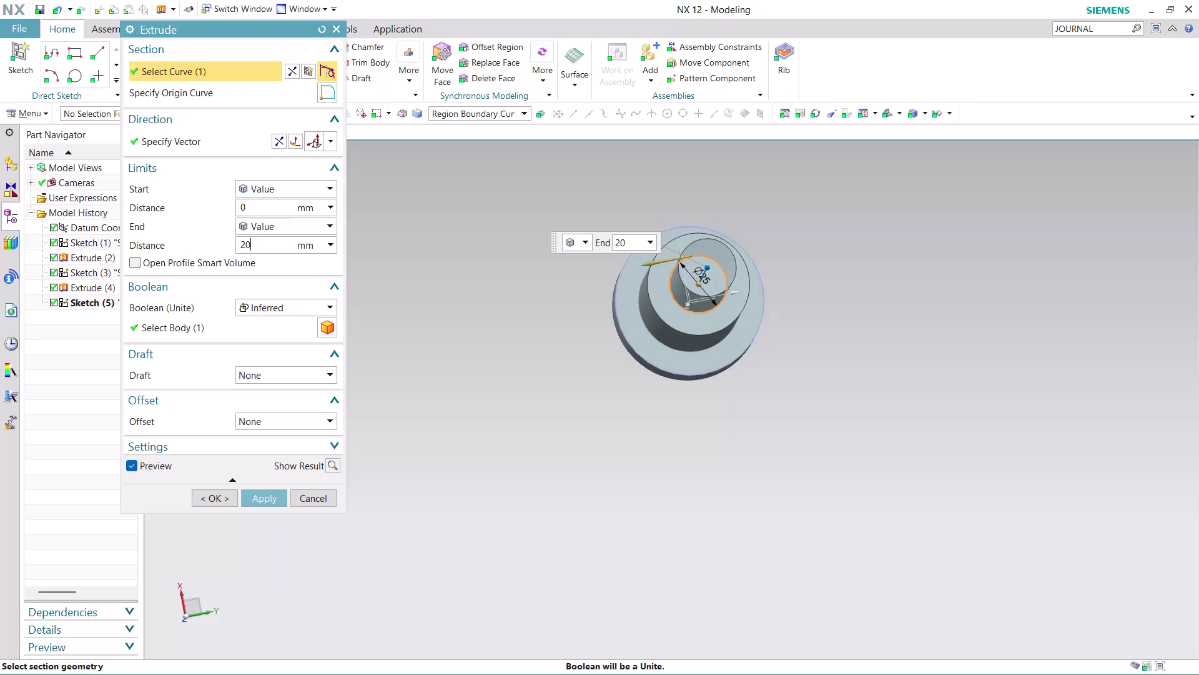
Accept the 20 mm end distance and create the extruded boss on the shaft.
click(273, 496)
click(312, 497)
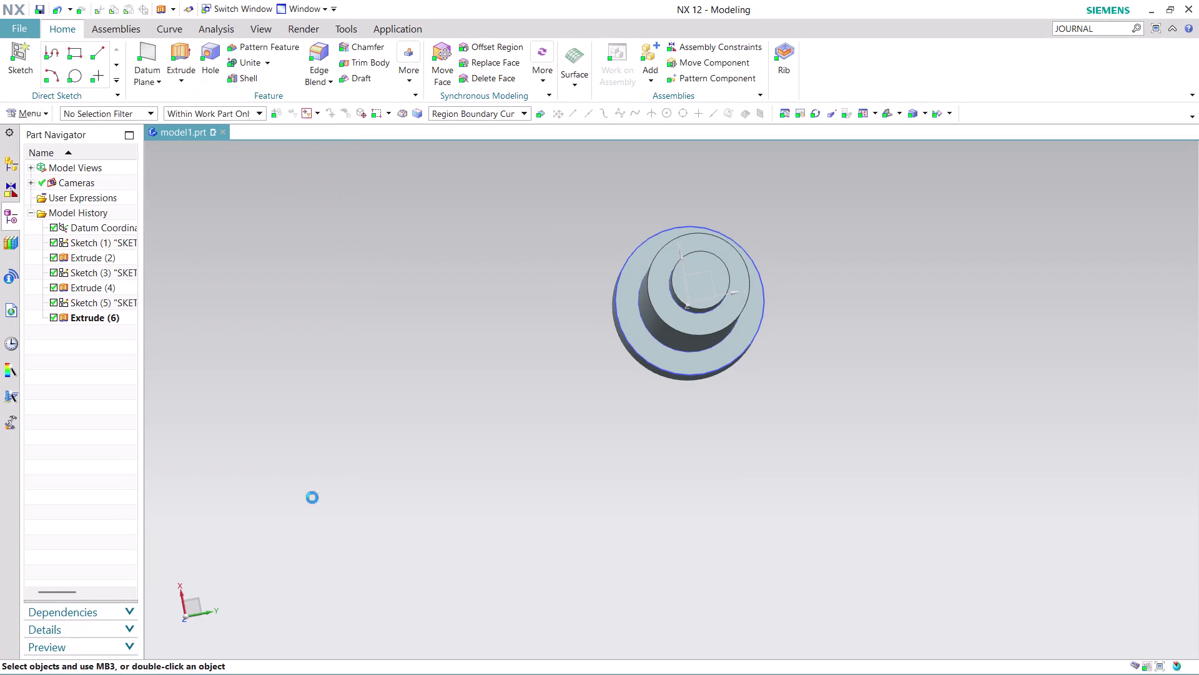
Turn the shaft's large end toward the viewer and start a sketch on that end face.
middle_drag(848, 332, 928, 368)
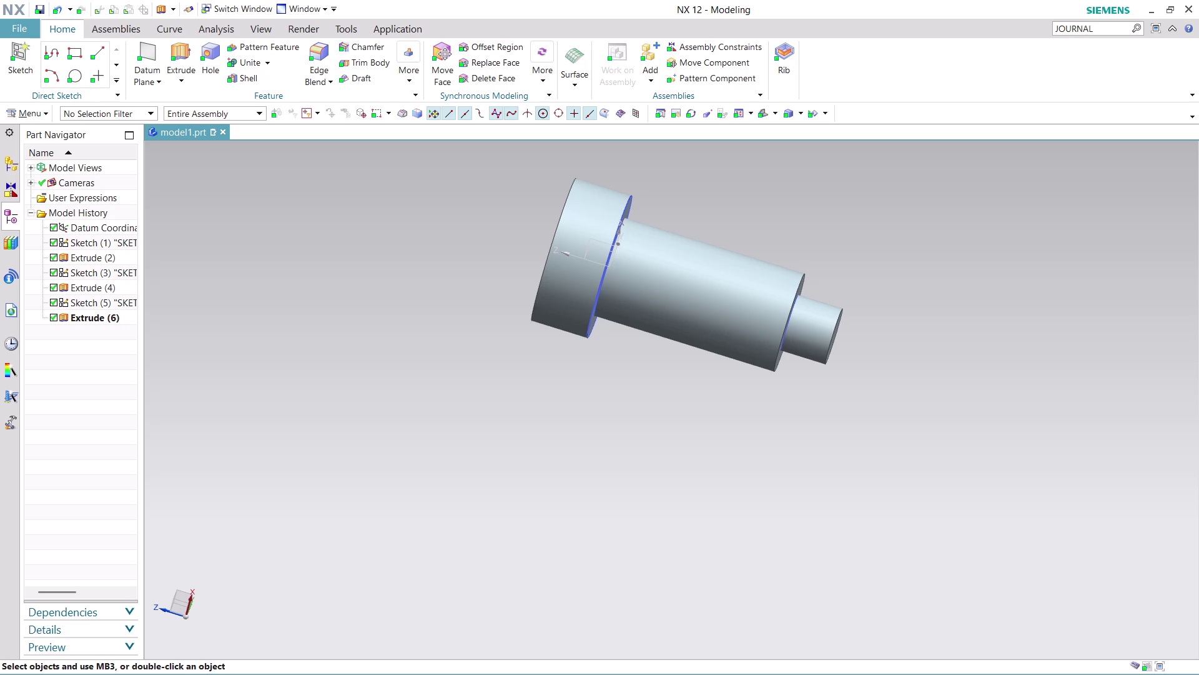
scroll(up, 3)
scroll(down, 3)
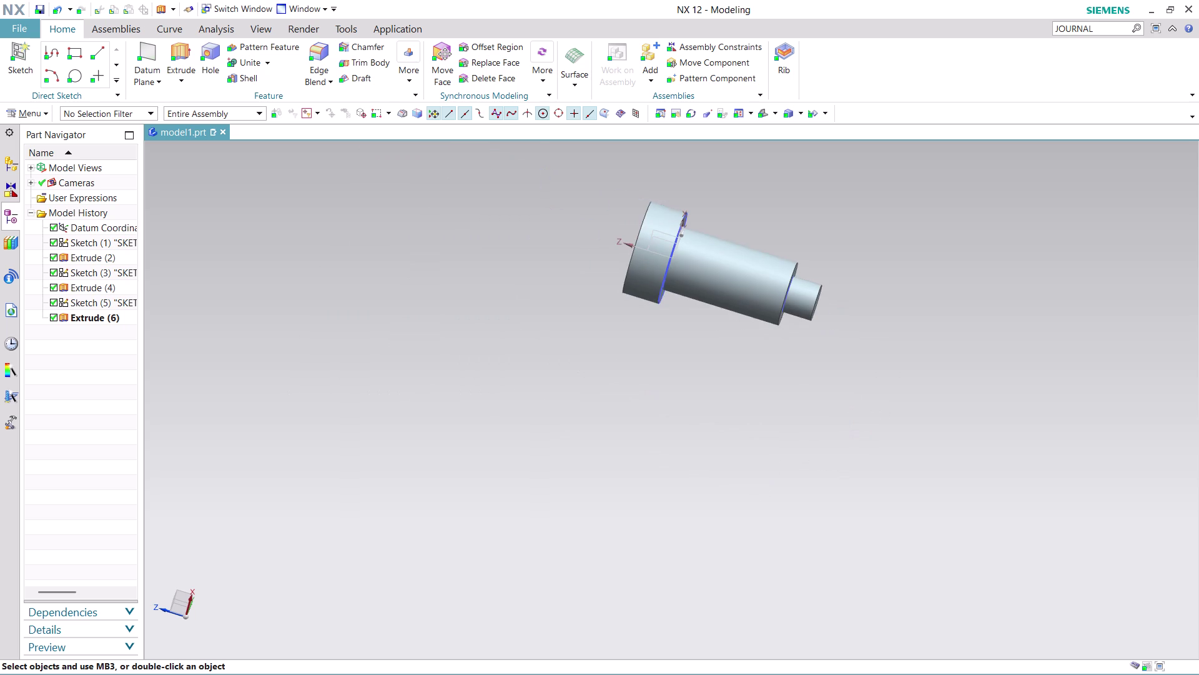
middle_drag(856, 244, 850, 385)
middle_drag(839, 455, 891, 487)
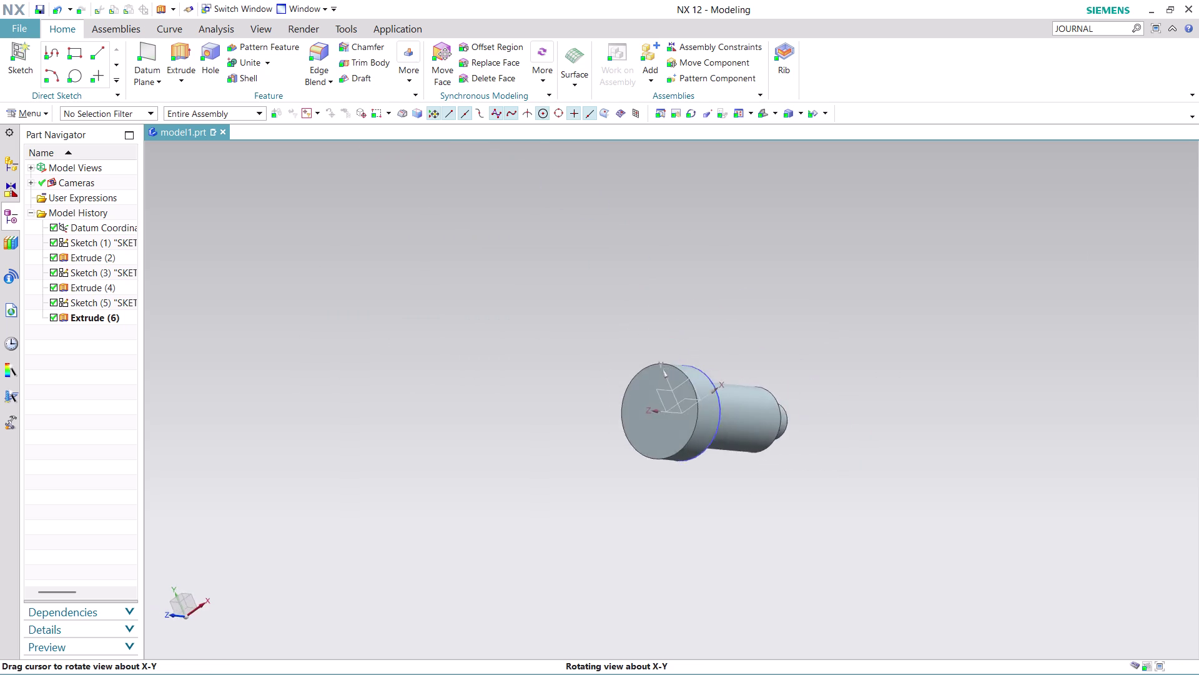
middle_drag(892, 487, 907, 498)
click(40, 110)
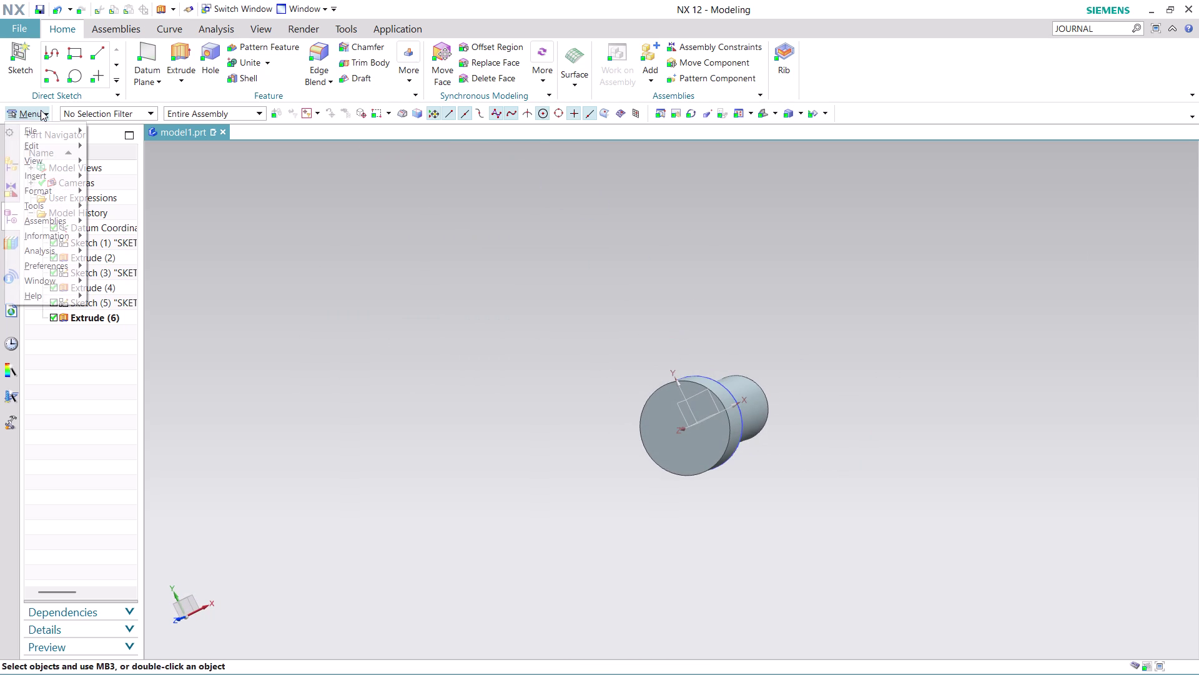
click(163, 195)
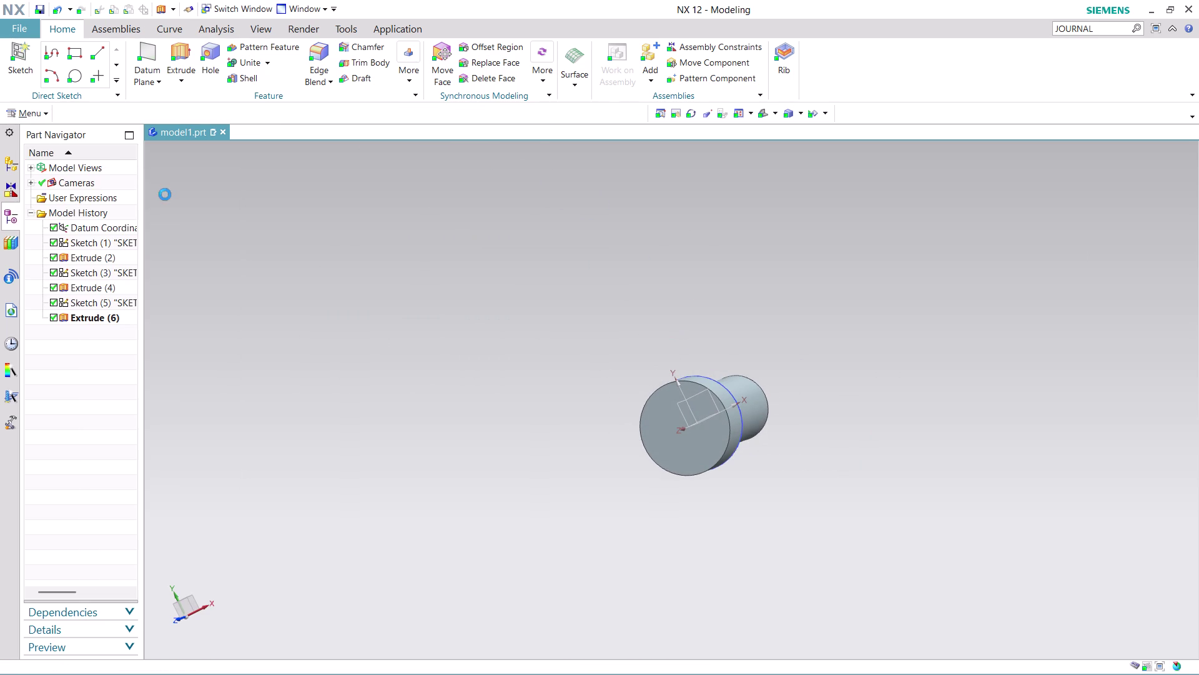
click(703, 431)
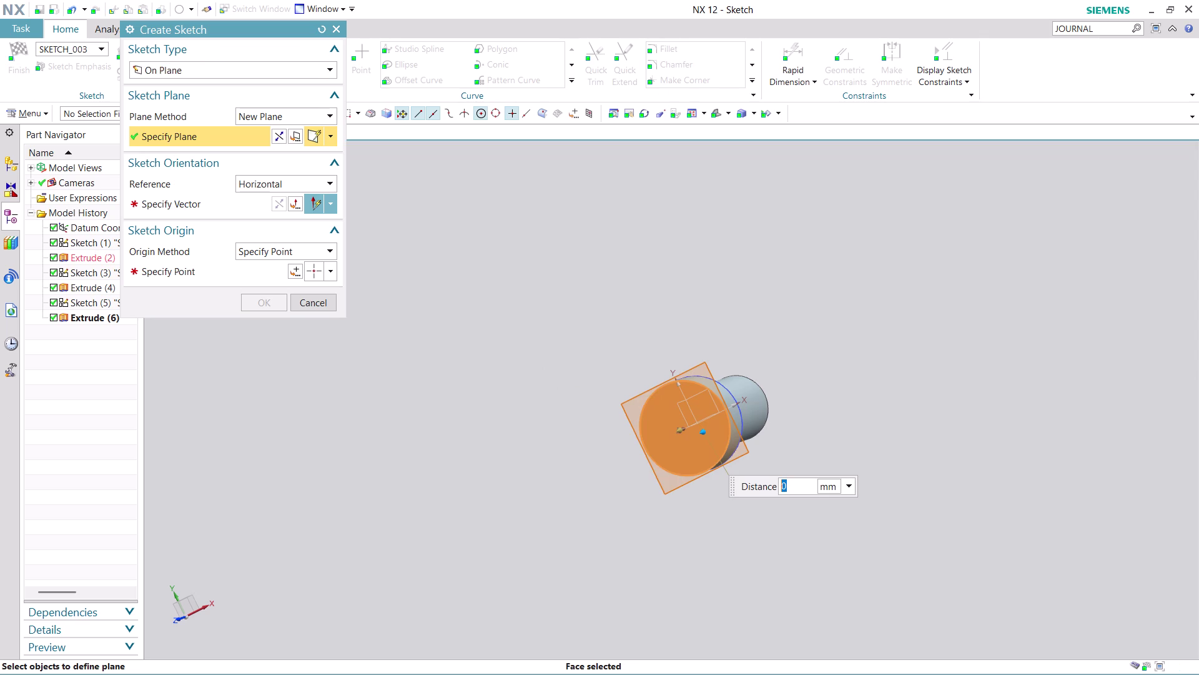
Confirm the end-face plane, set the horizontal reference and face-centre origin, and create the sketch.
click(235, 205)
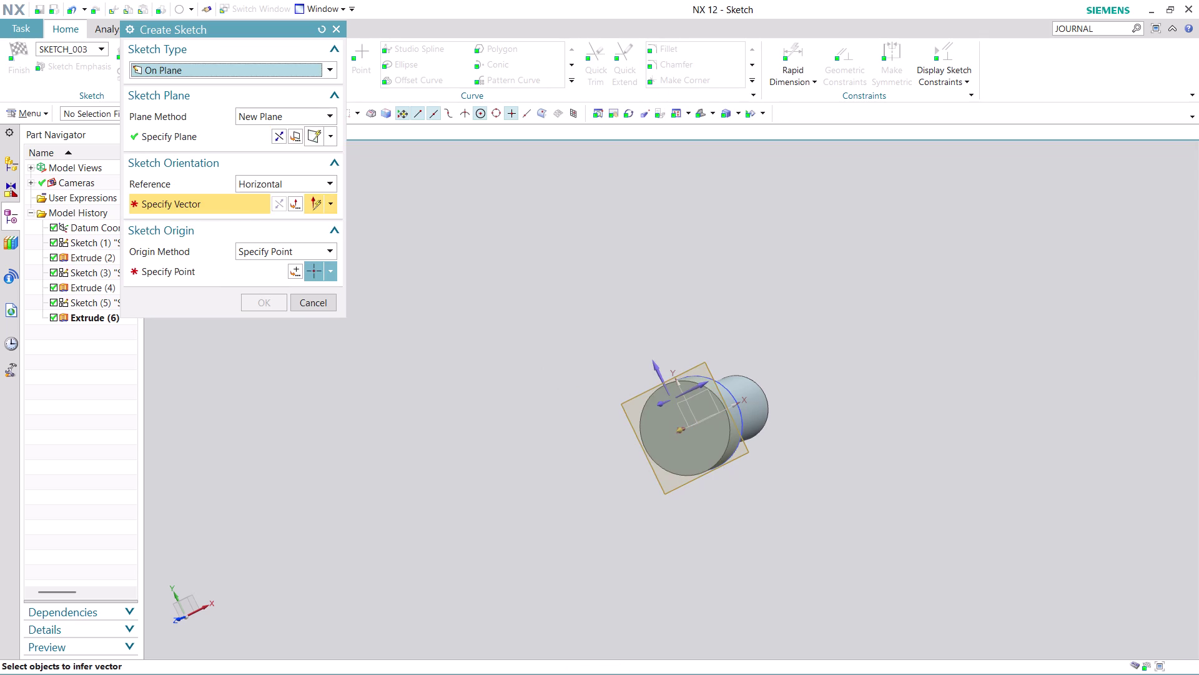
click(701, 384)
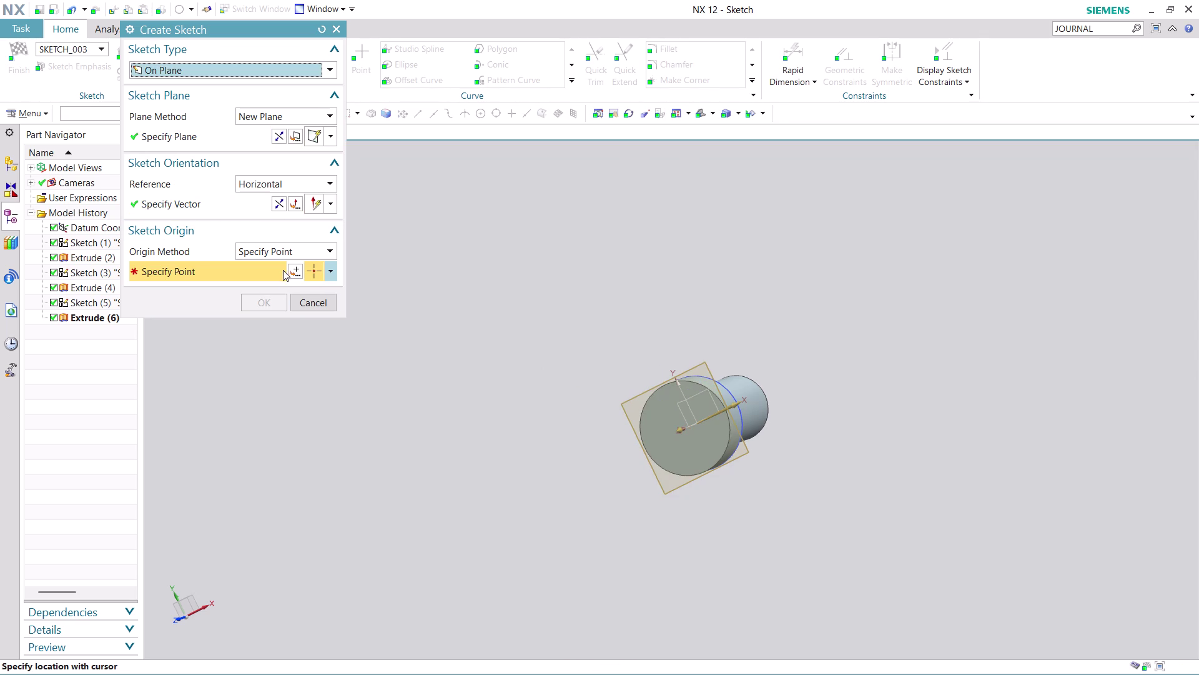
click(295, 267)
click(274, 289)
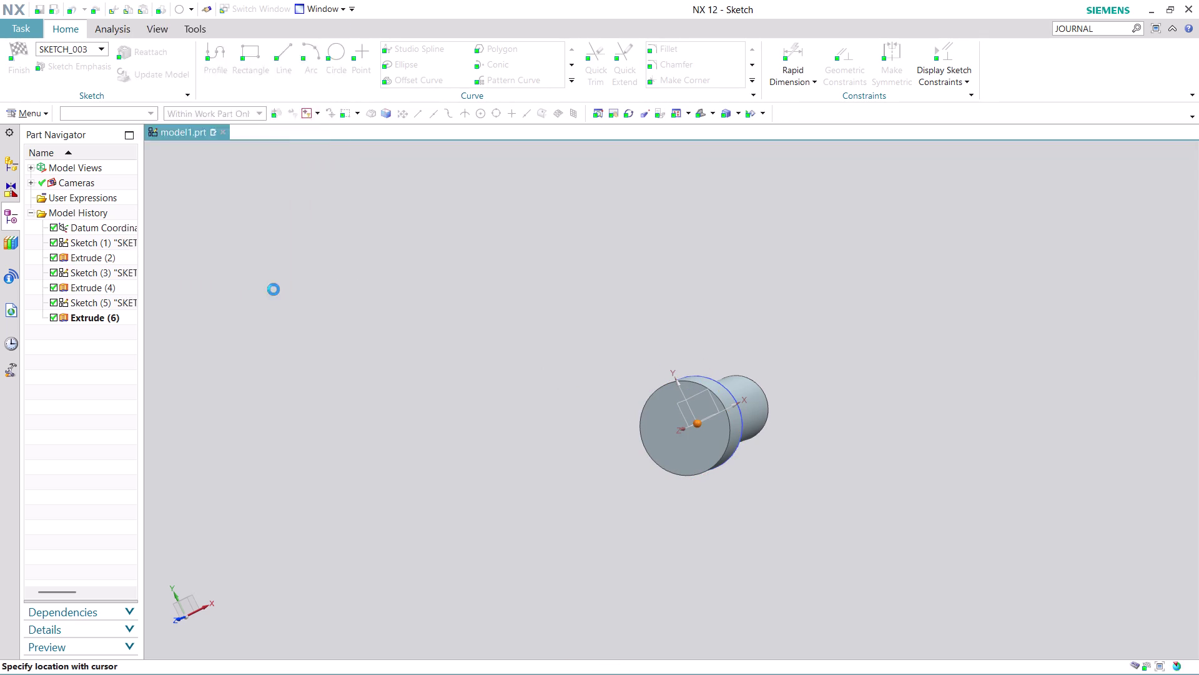
click(260, 299)
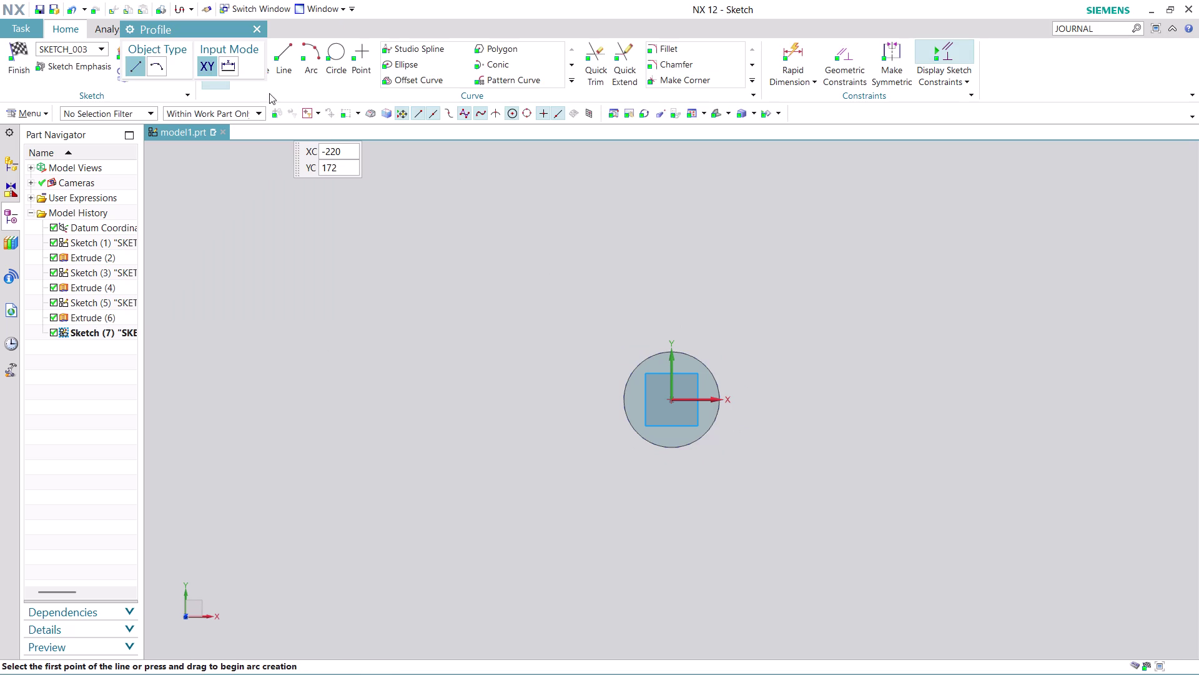
Draw a 32 mm diameter circle centred on the sketch origin.
click(339, 53)
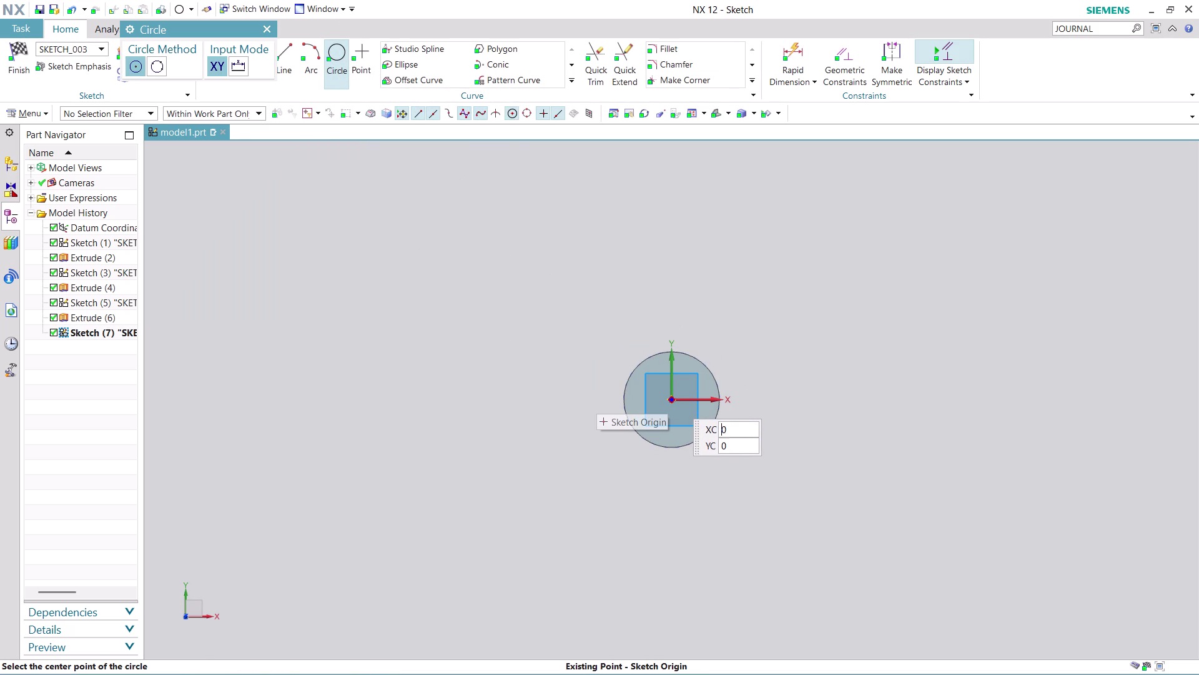
click(673, 397)
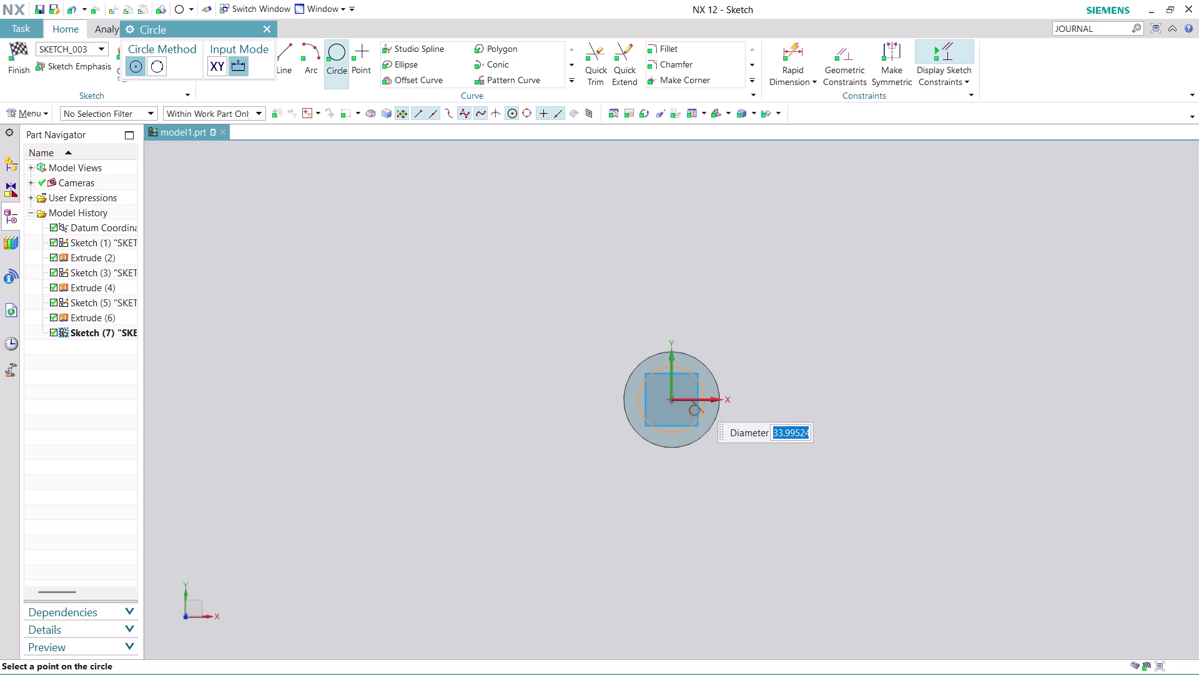
text(32)
key(Return)
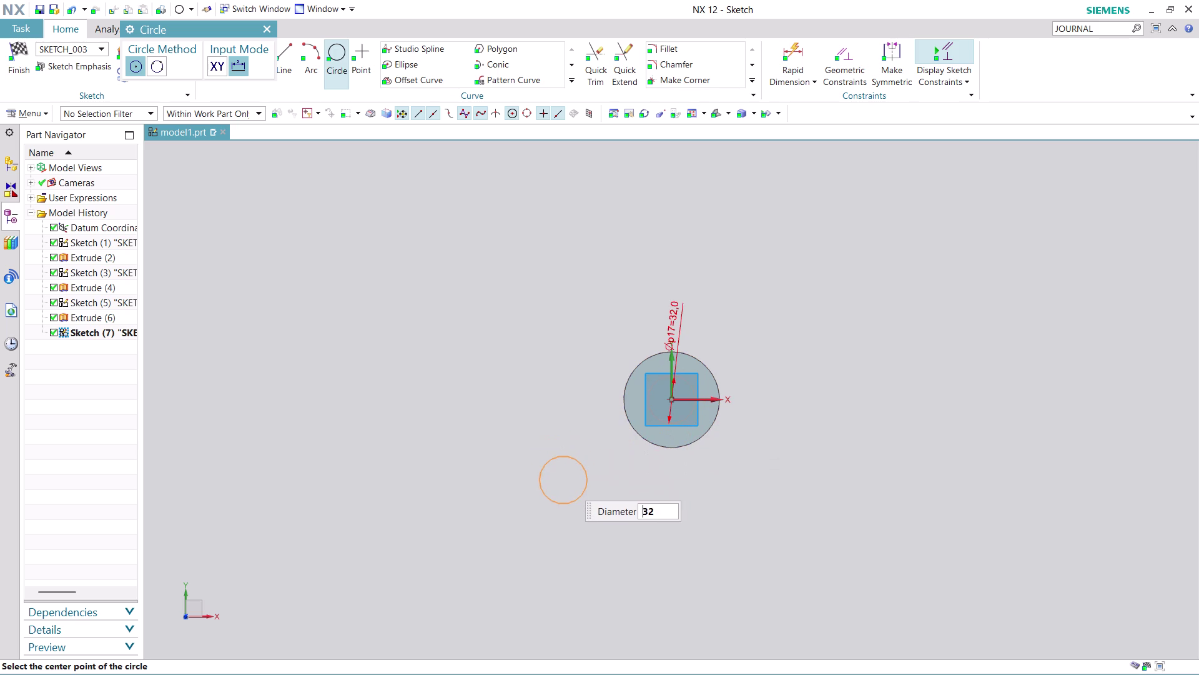
scroll(up, 3)
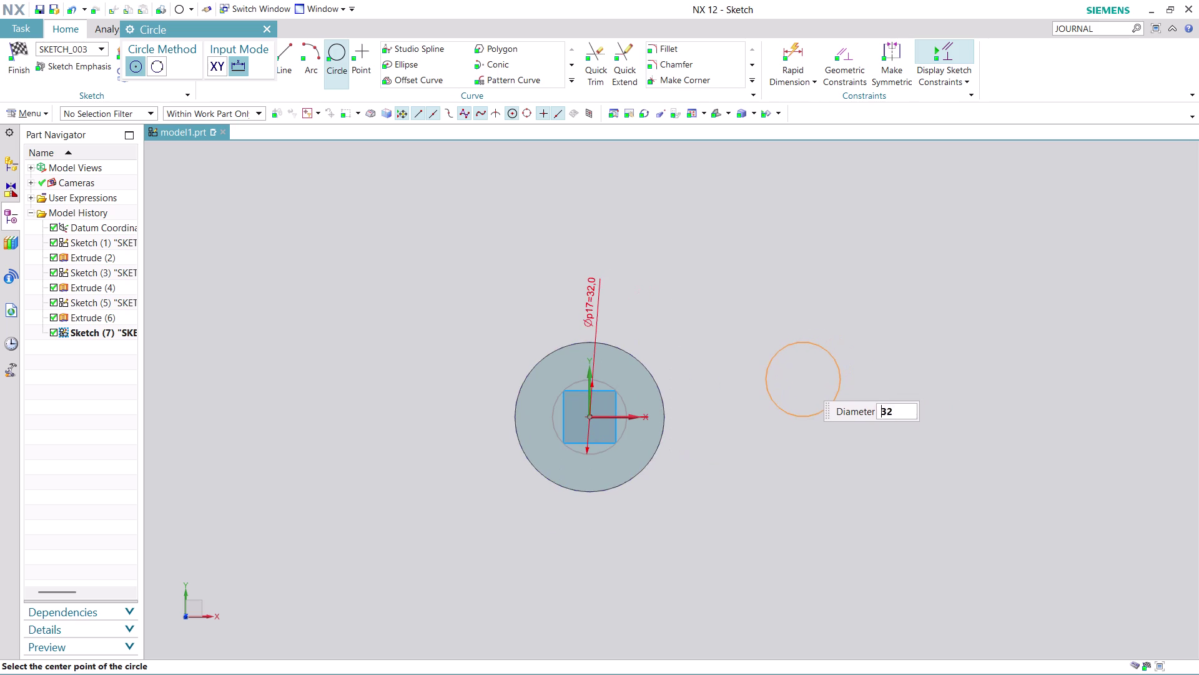
key(Escape)
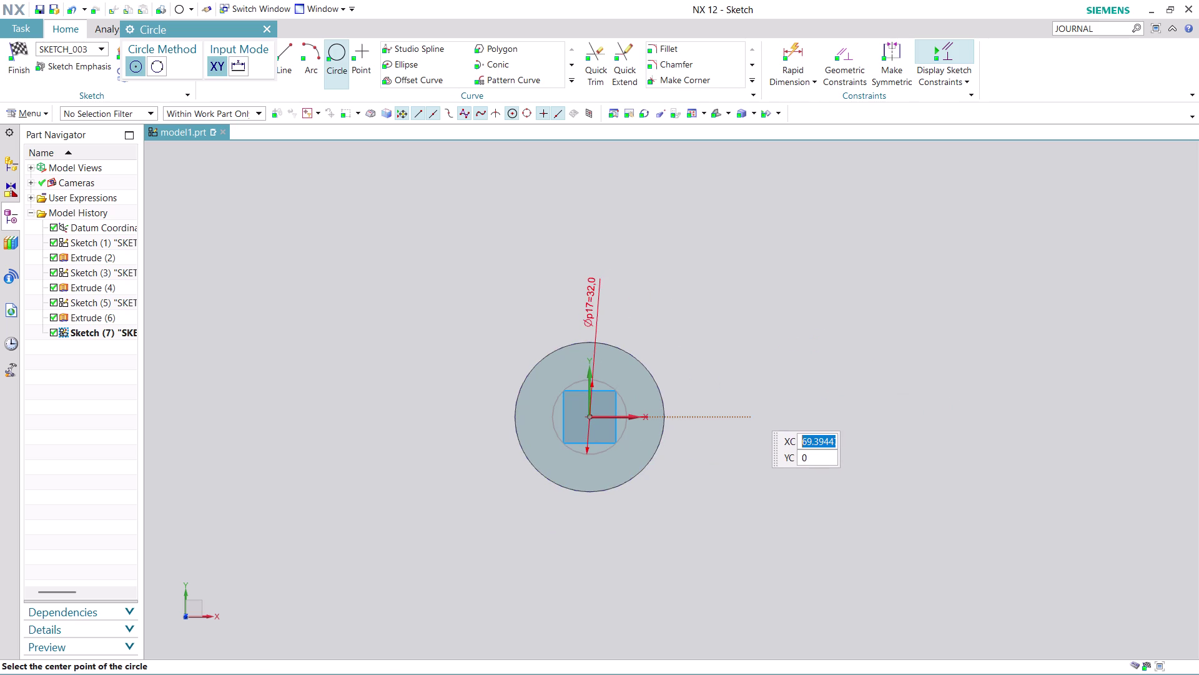
key(Escape)
Delete the circle's diameter dimension from the sketch.
middle_drag(755, 381, 783, 354)
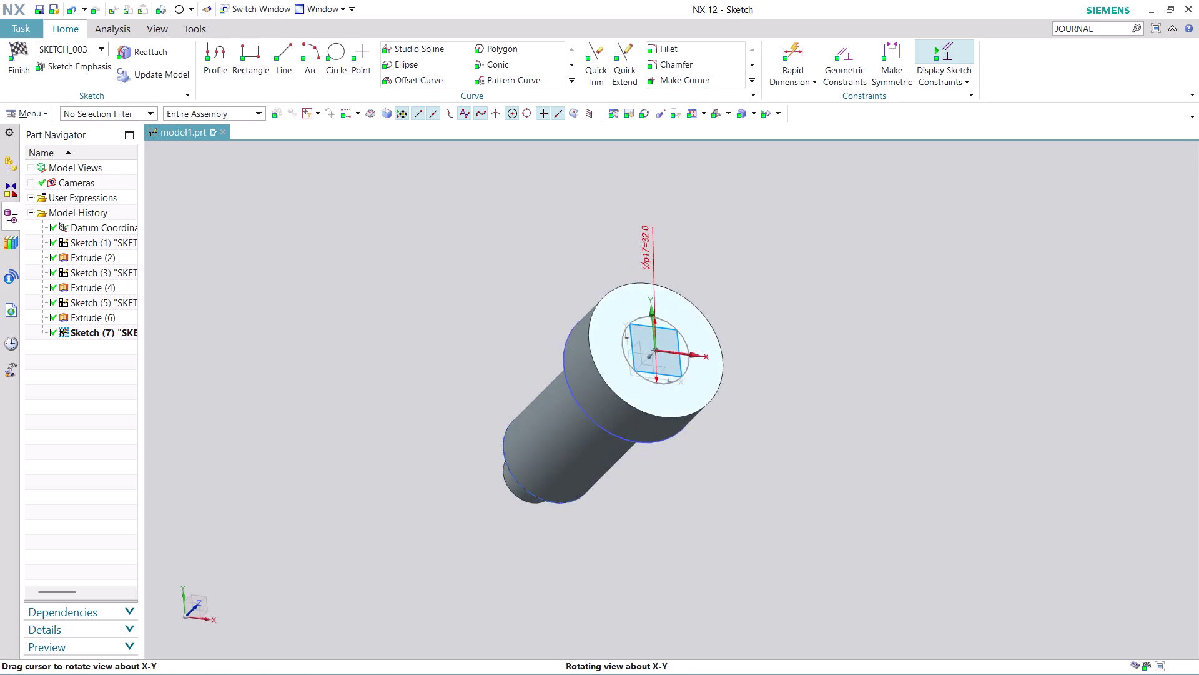
middle_drag(783, 354, 807, 313)
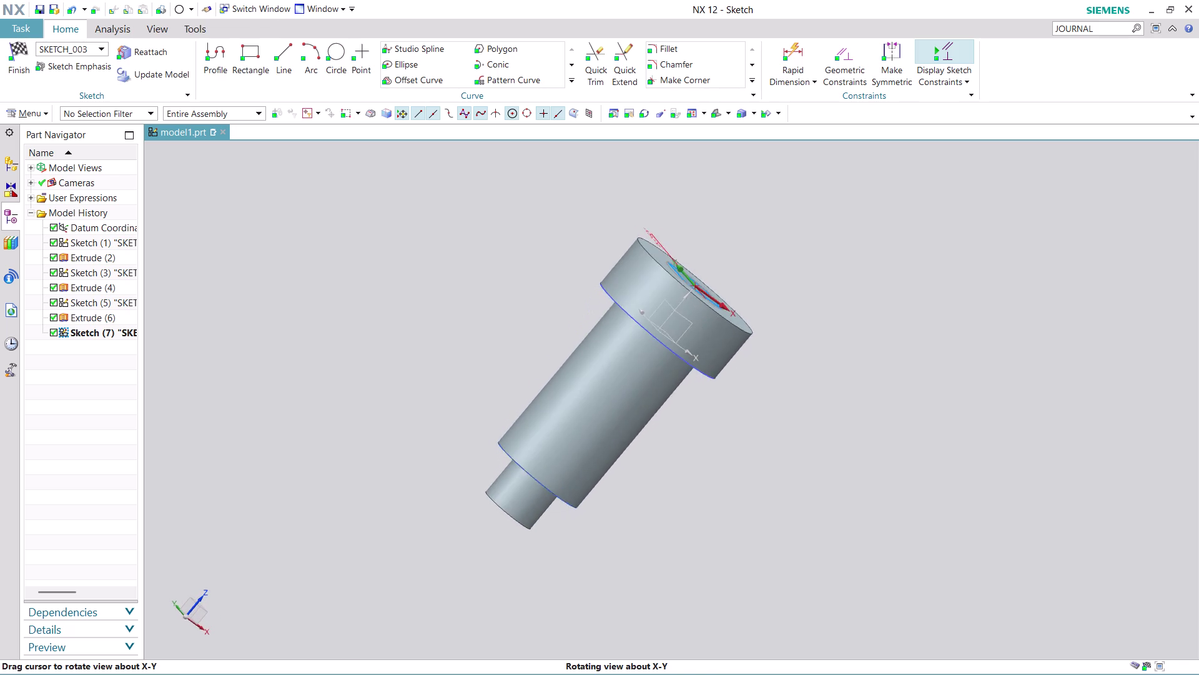
middle_drag(807, 313, 758, 366)
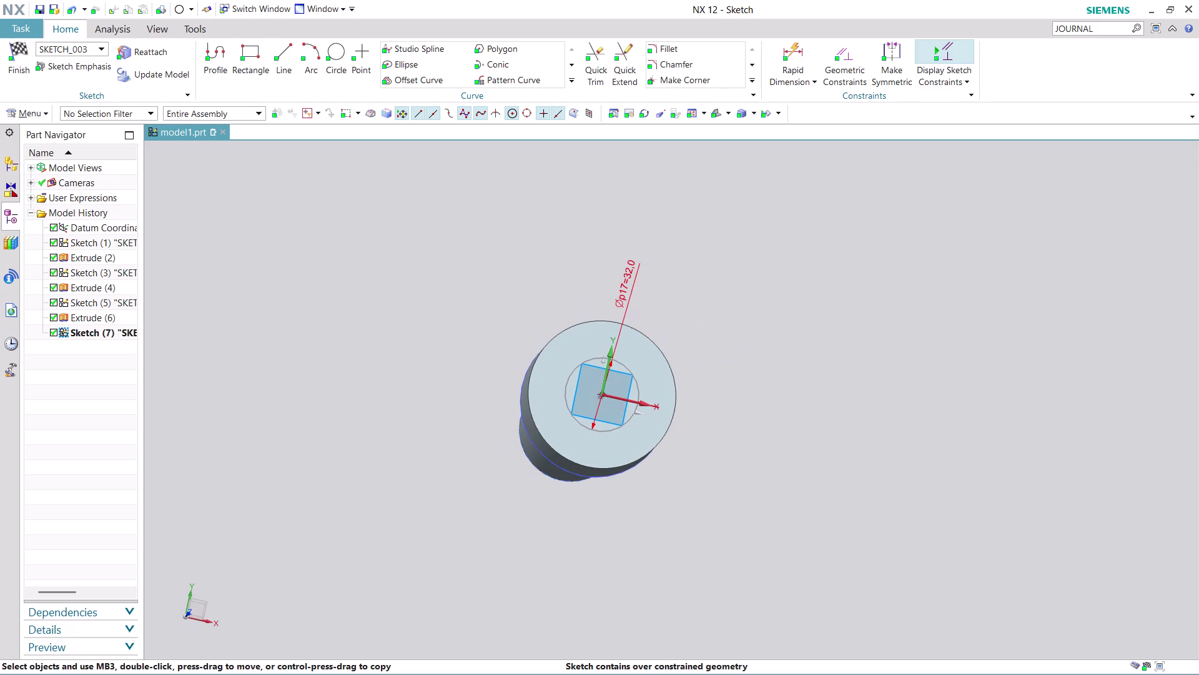
scroll(up, 3)
key(Escape)
key(Escape)
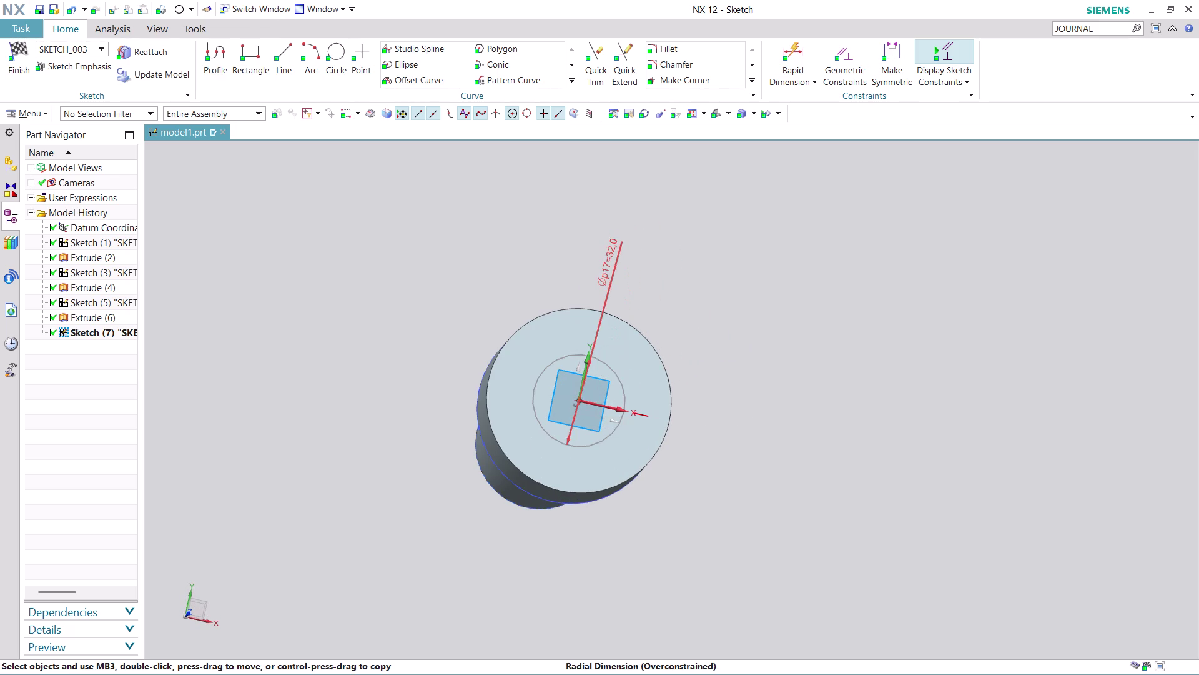
right_click(613, 270)
click(660, 438)
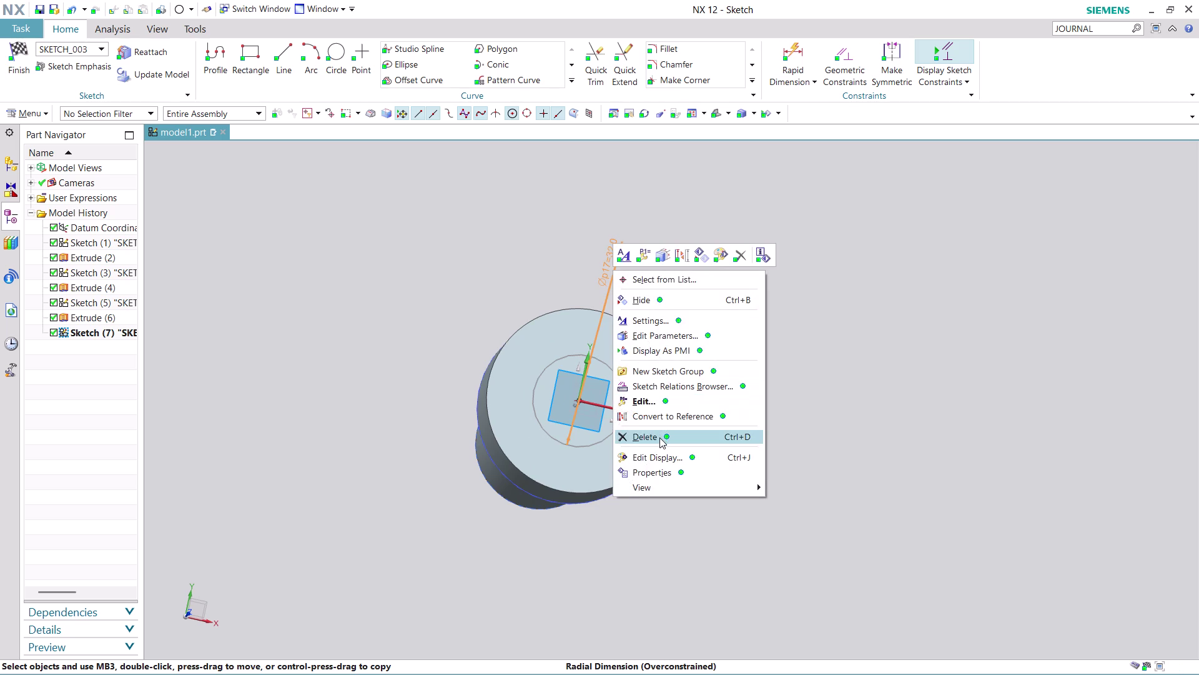
click(598, 368)
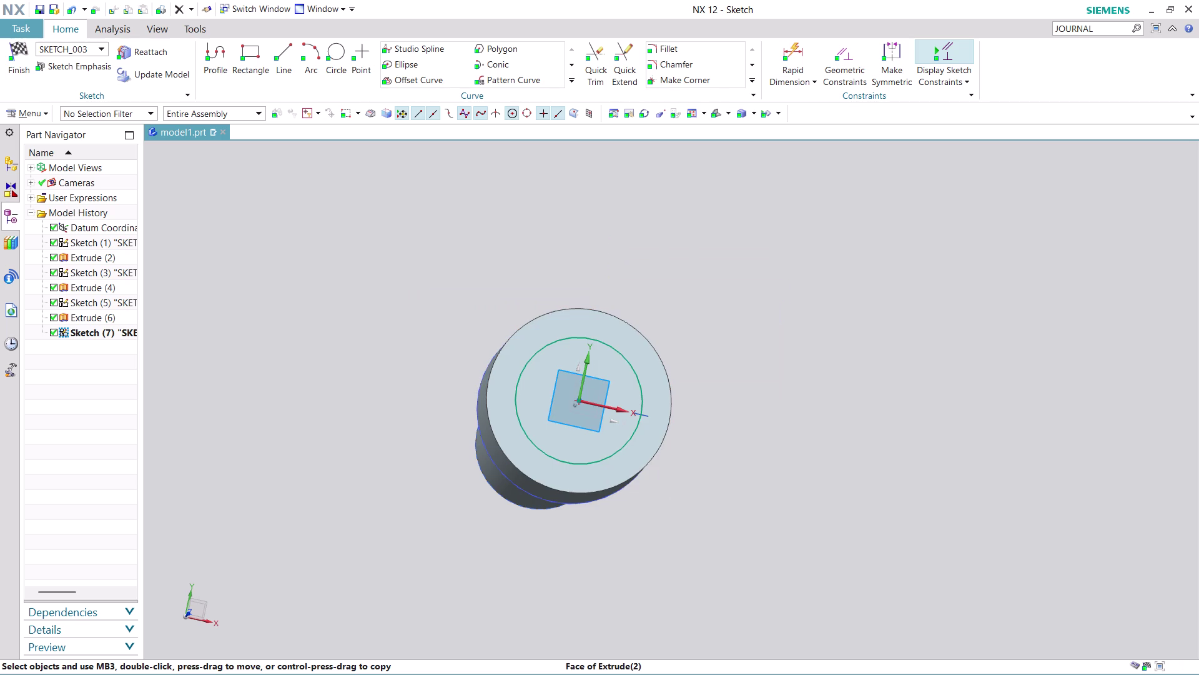
middle_drag(728, 346, 729, 360)
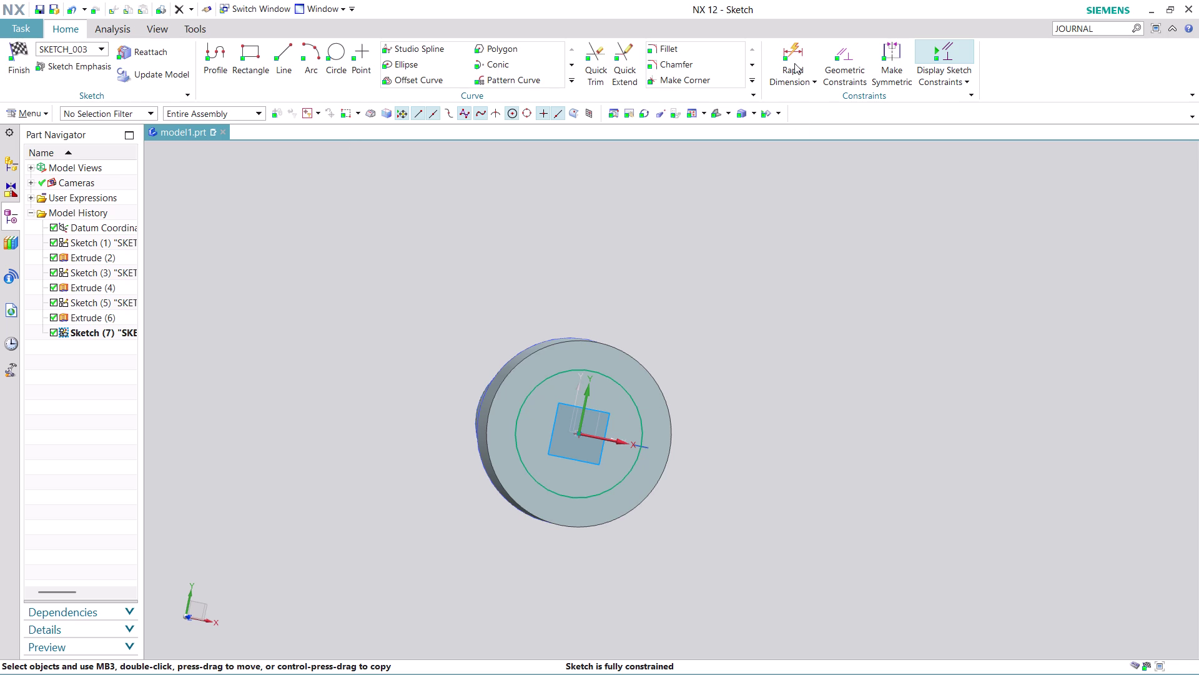
Add a radial diameter dimension to the circle, dismissing the overconstrained warning.
click(794, 48)
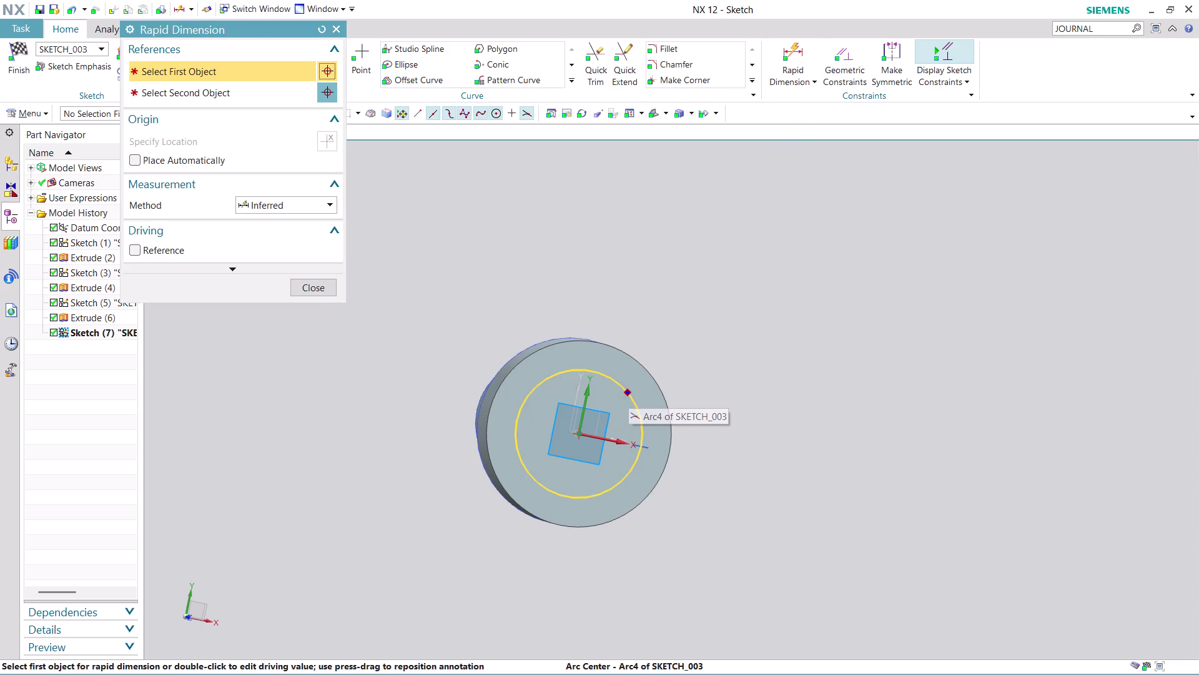
click(799, 69)
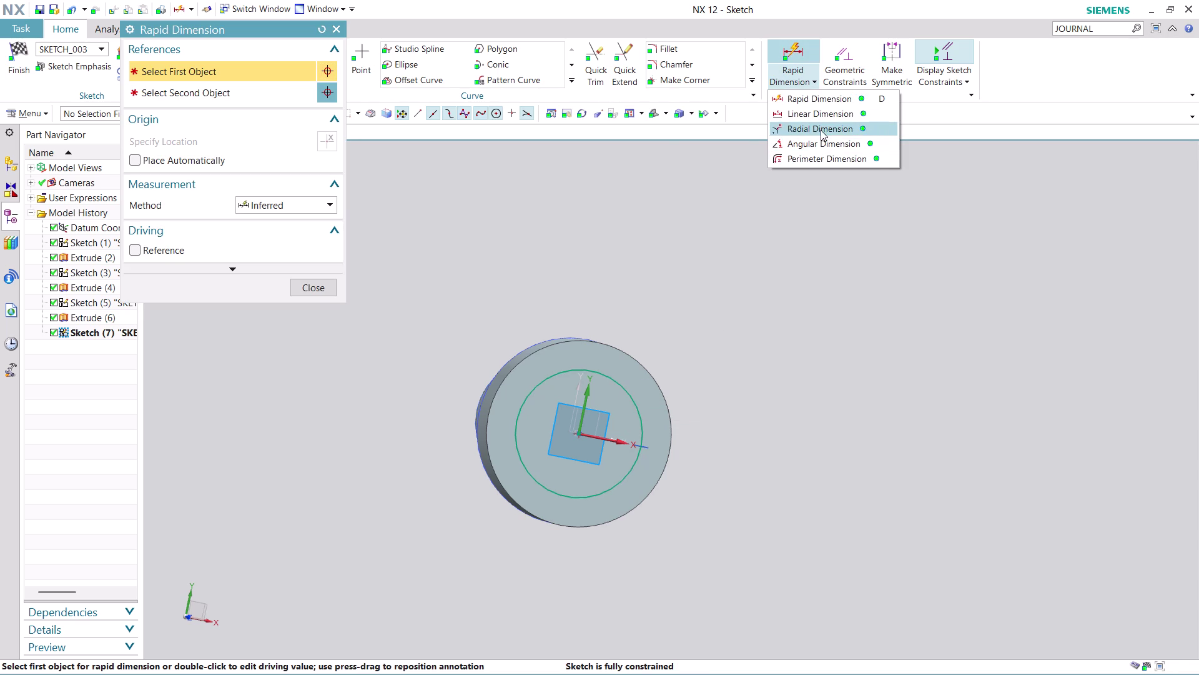
click(823, 127)
click(631, 390)
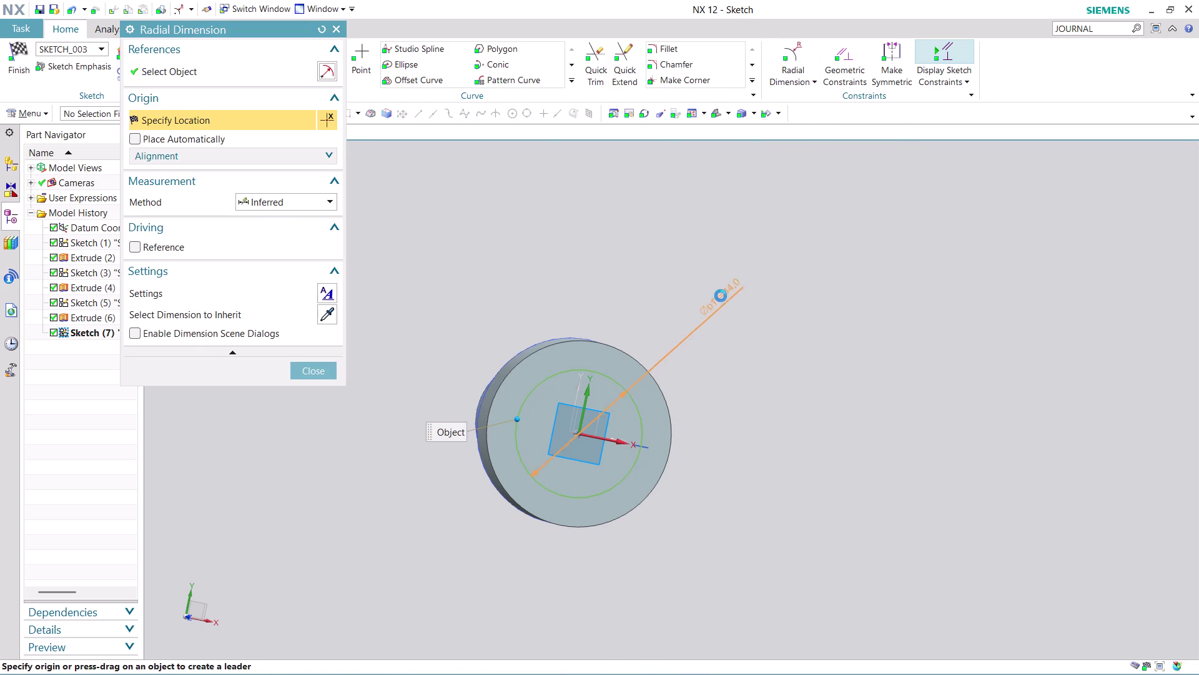
click(726, 288)
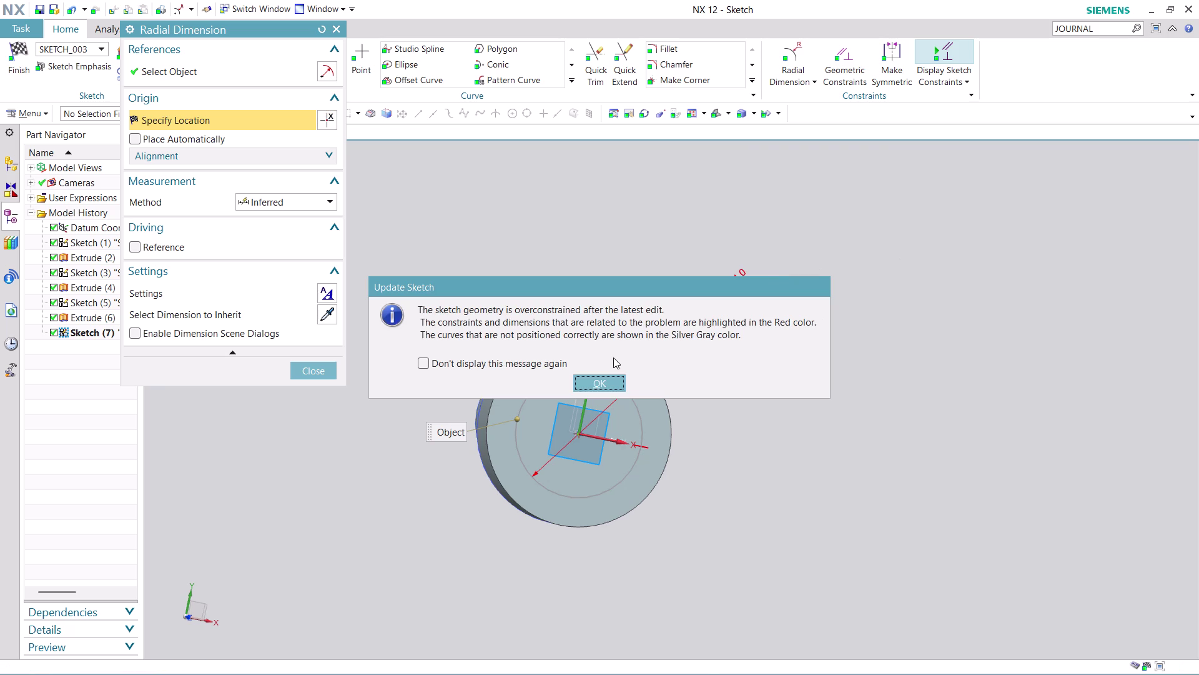
click(608, 385)
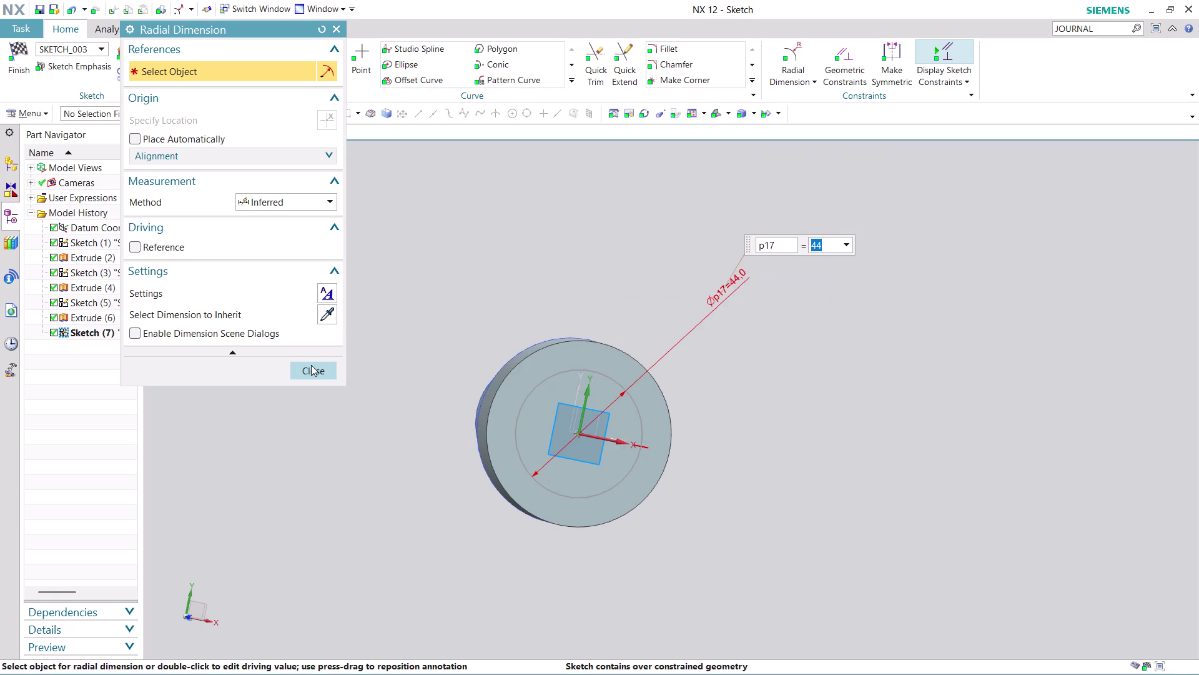
click(311, 365)
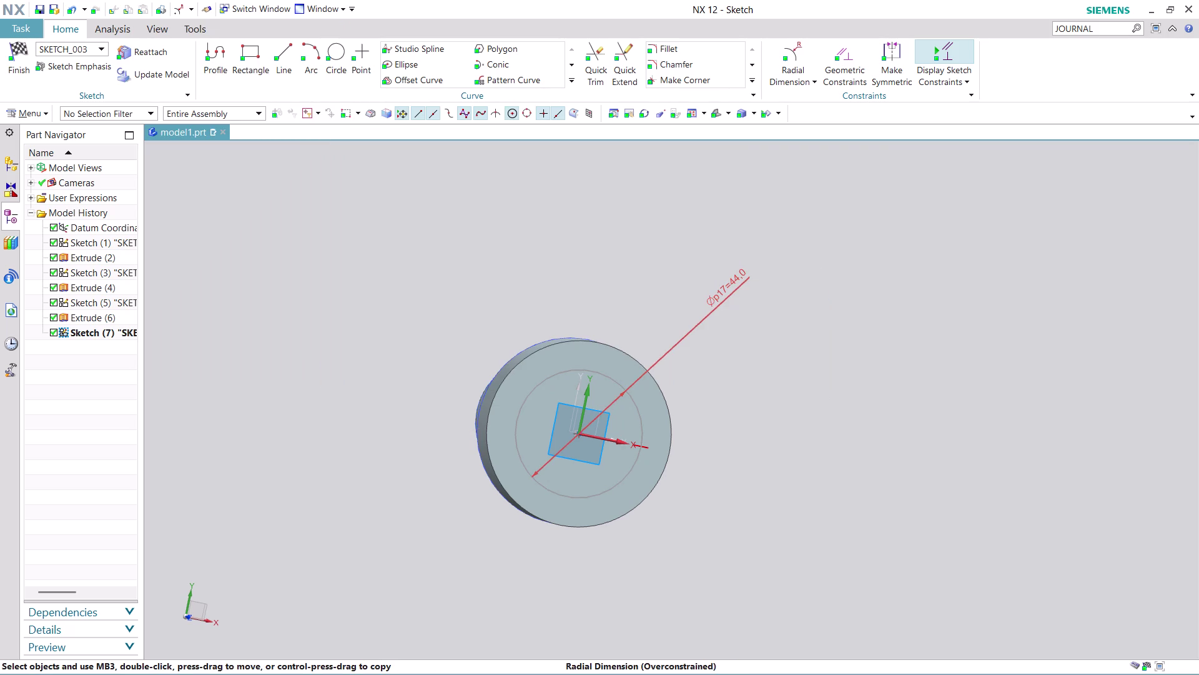
key(Escape)
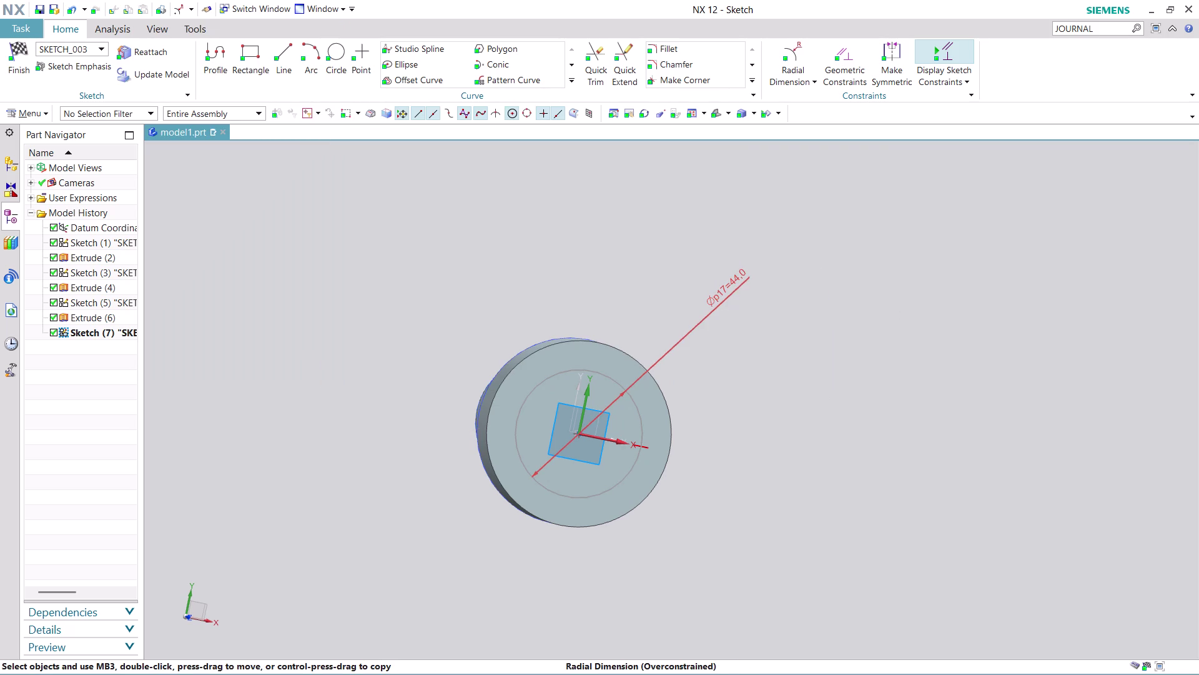
Change the diameter dimension to 32, then delete that dimension.
double_click(728, 291)
double_click(727, 291)
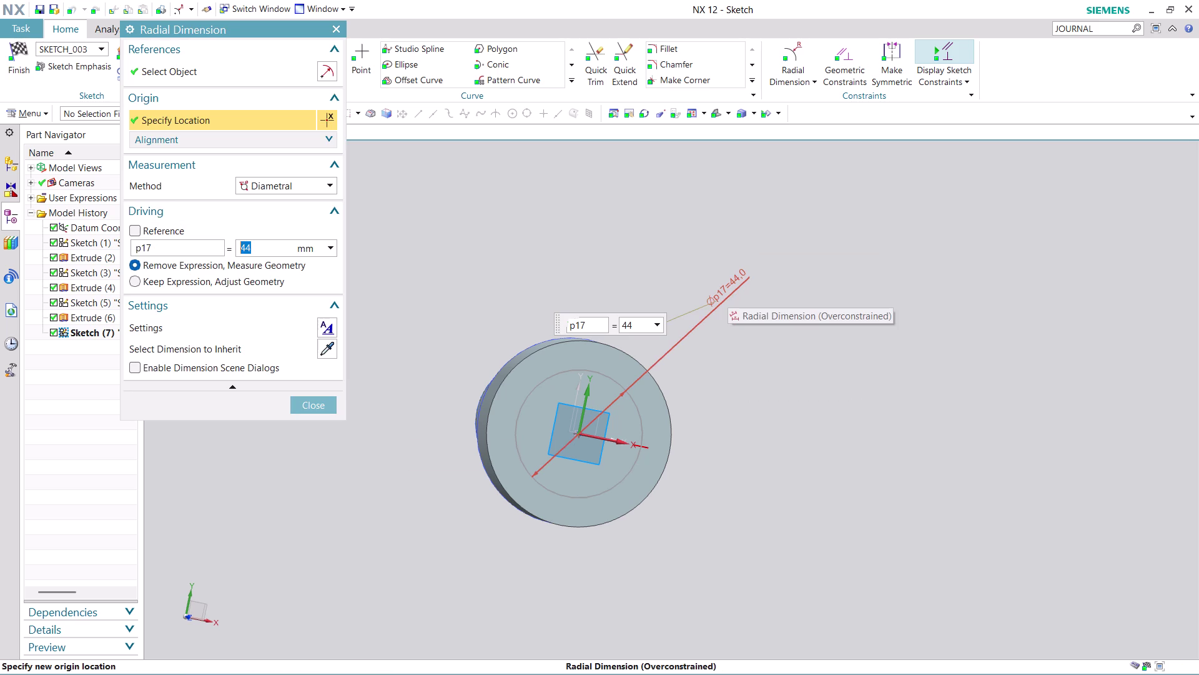
text(3)
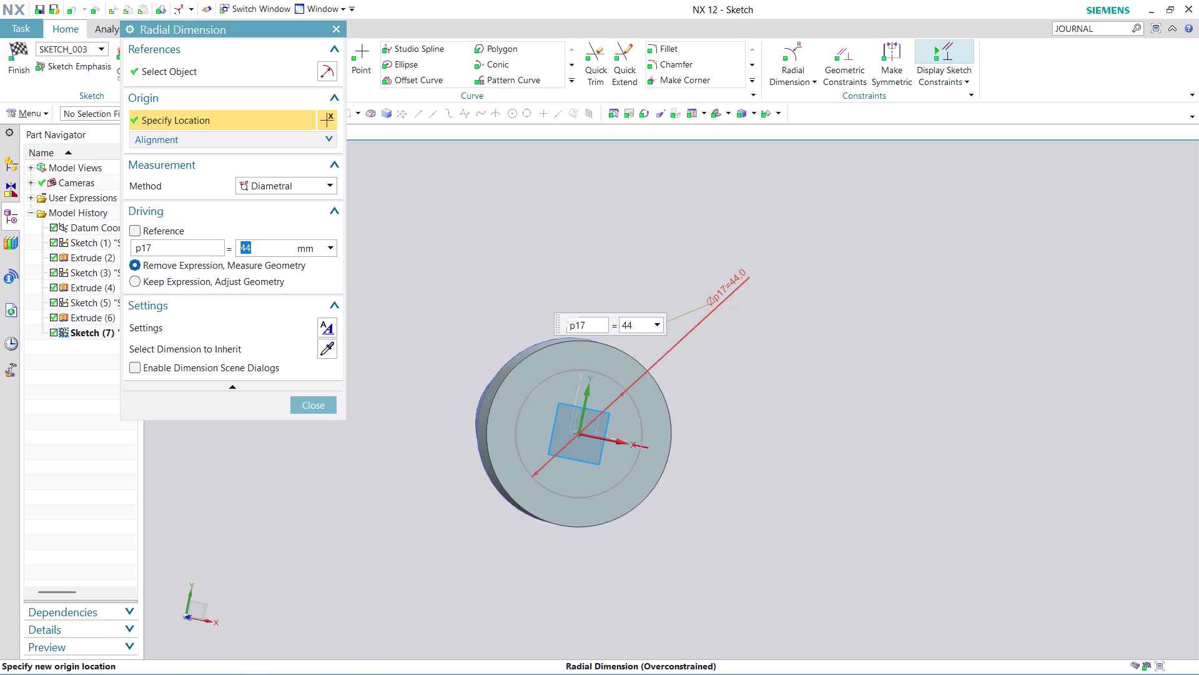
text(2)
key(Return)
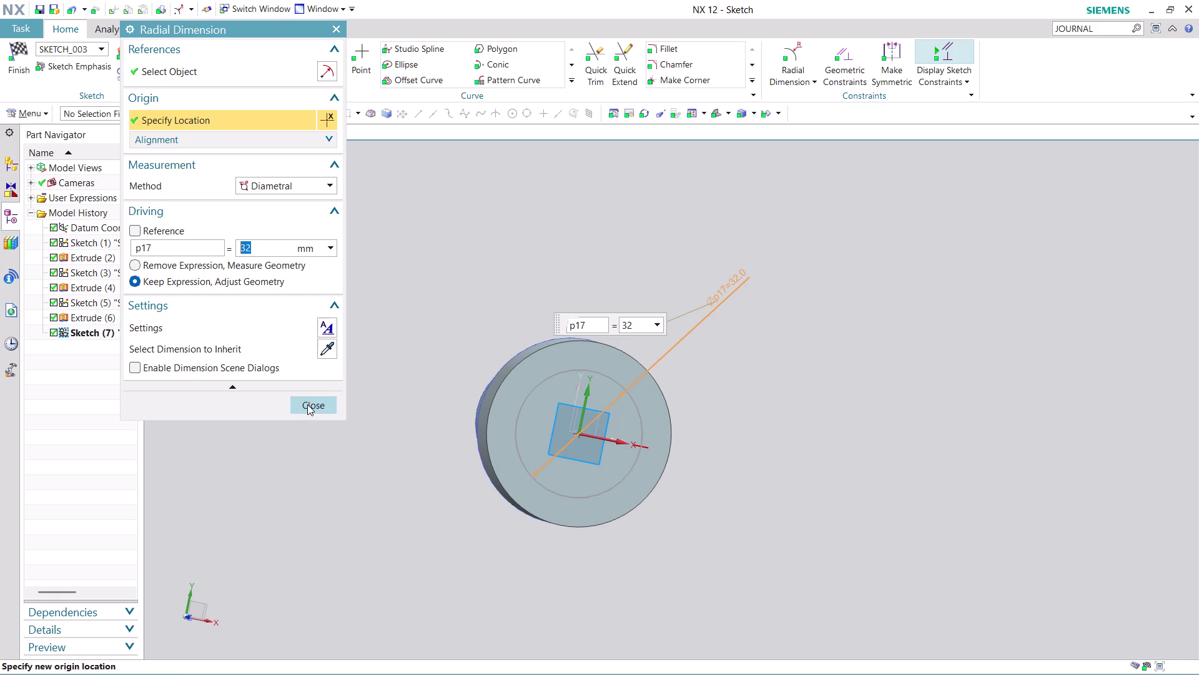
click(307, 404)
right_click(729, 279)
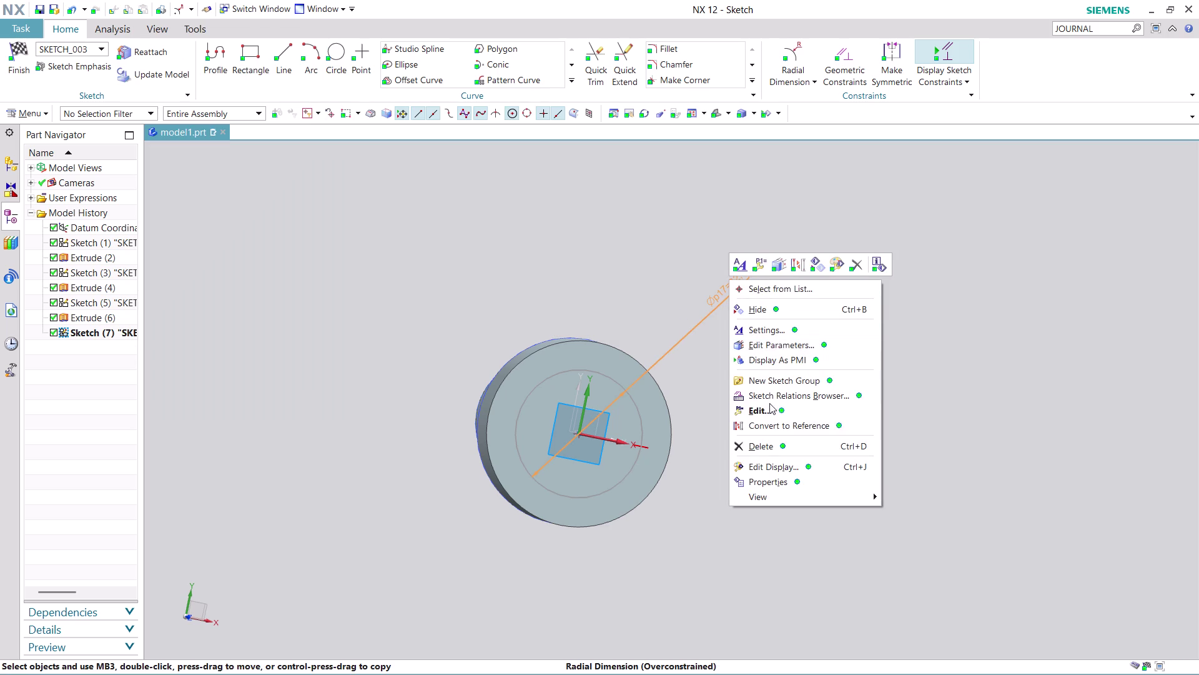
click(771, 448)
click(589, 376)
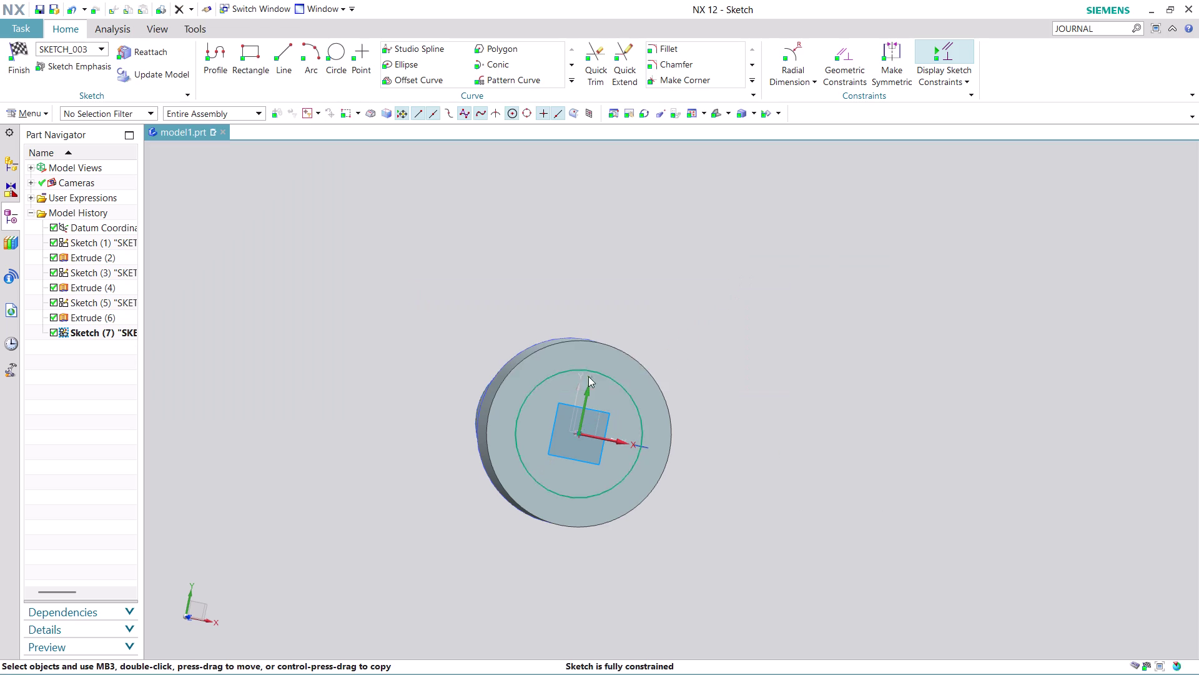
scroll(up, 3)
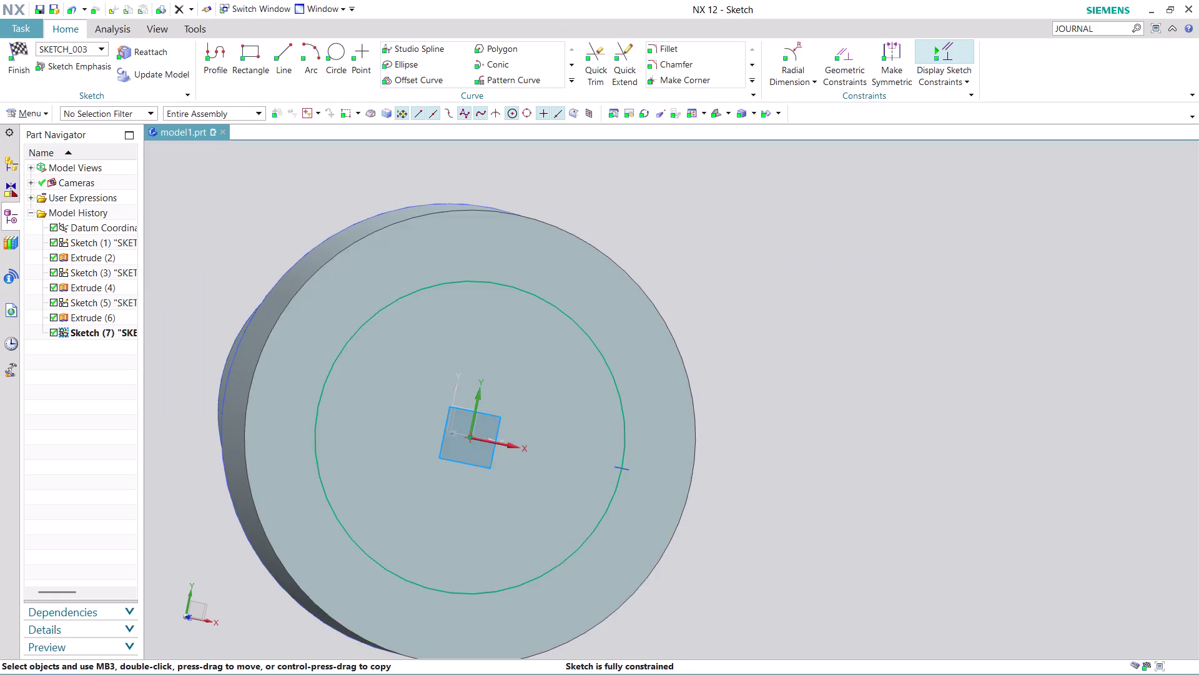
Delete the old circle from the end-face sketch.
right_click(616, 393)
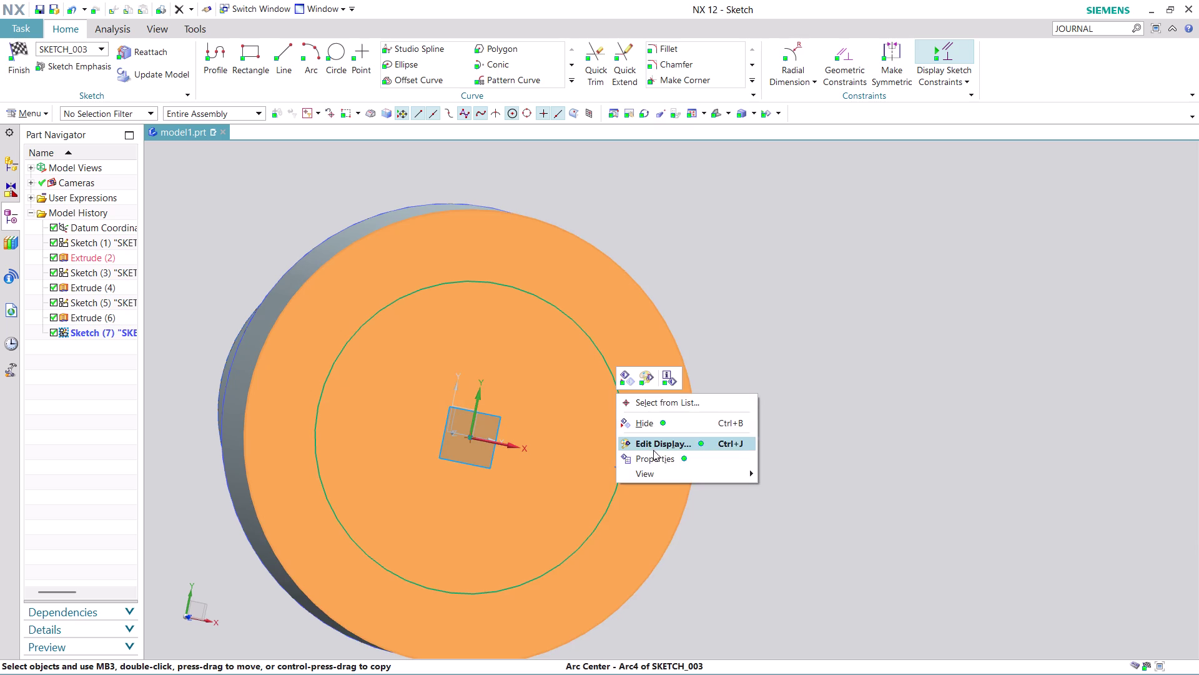
key(Escape)
key(Escape)
key(Escape)
key(Escape)
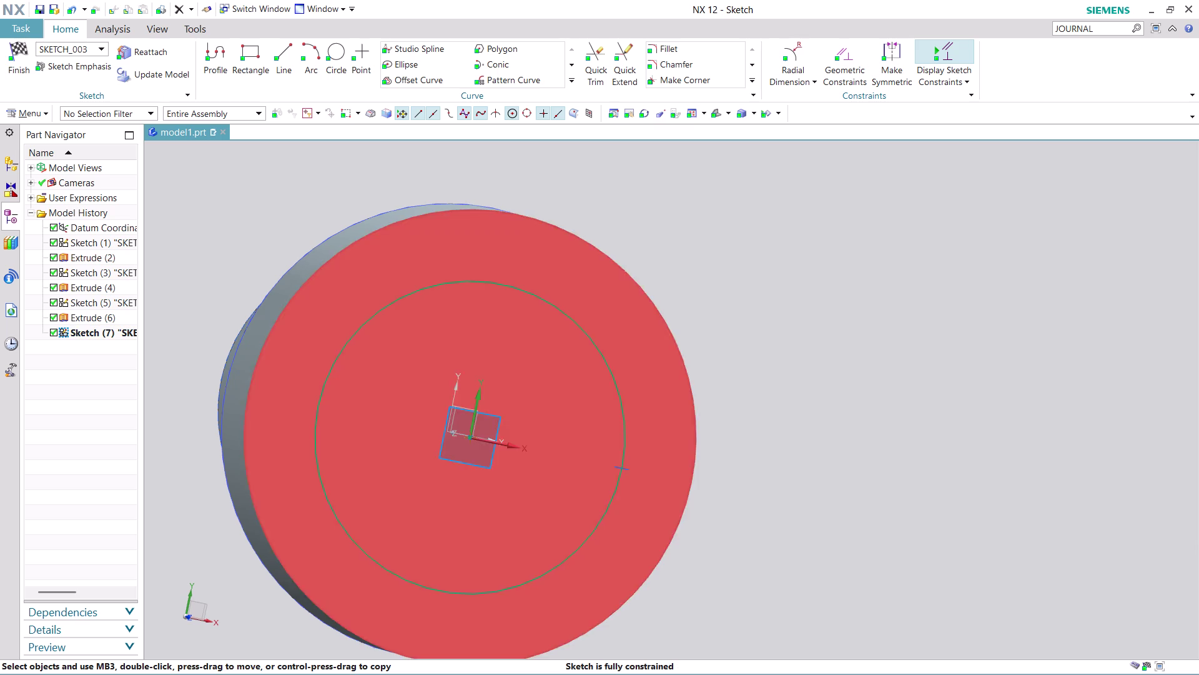
right_click(616, 386)
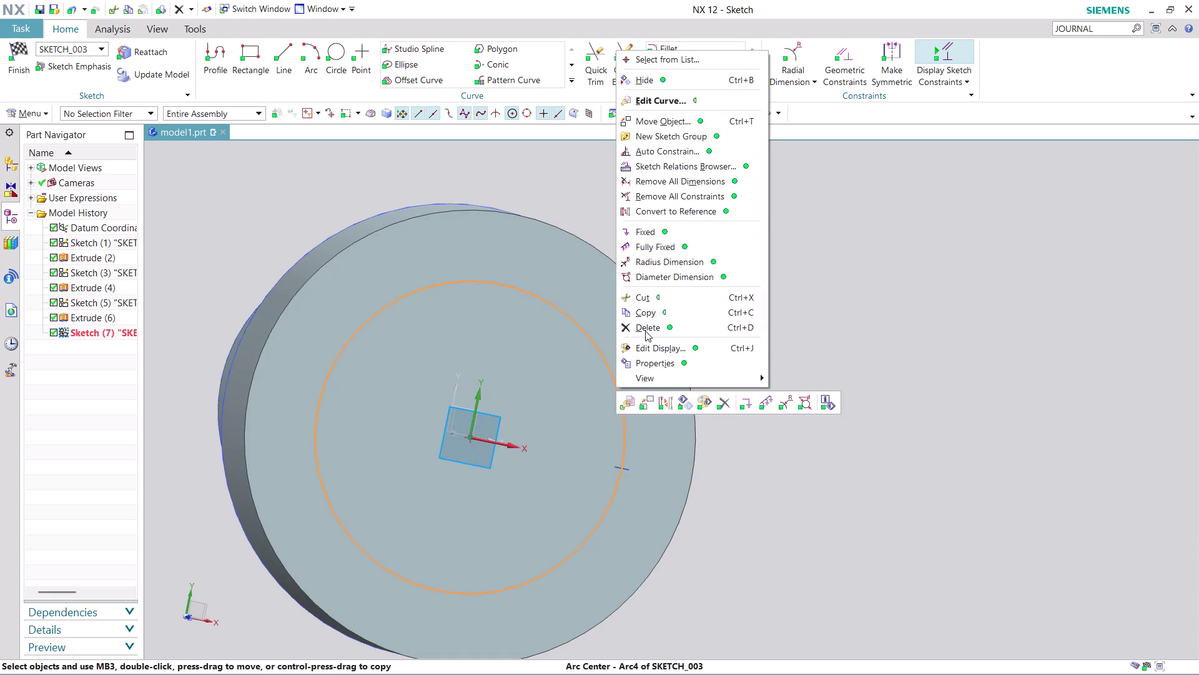
click(646, 329)
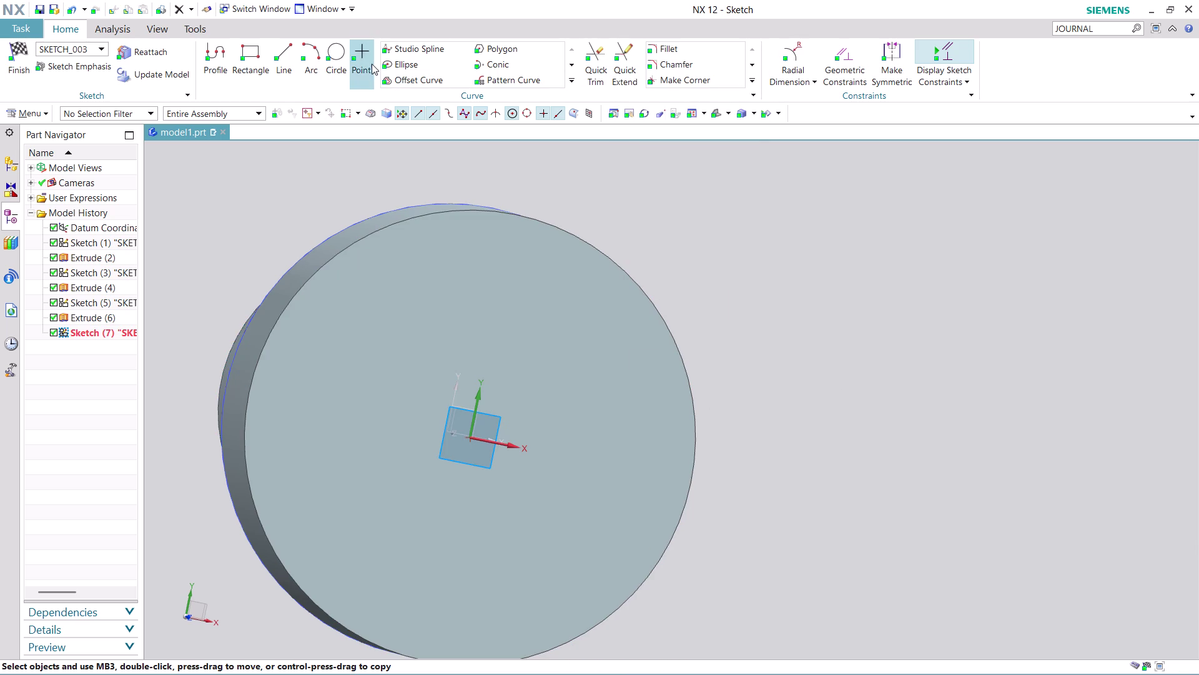
Draw a new 32 mm diameter circle centred on the sketch origin.
click(339, 50)
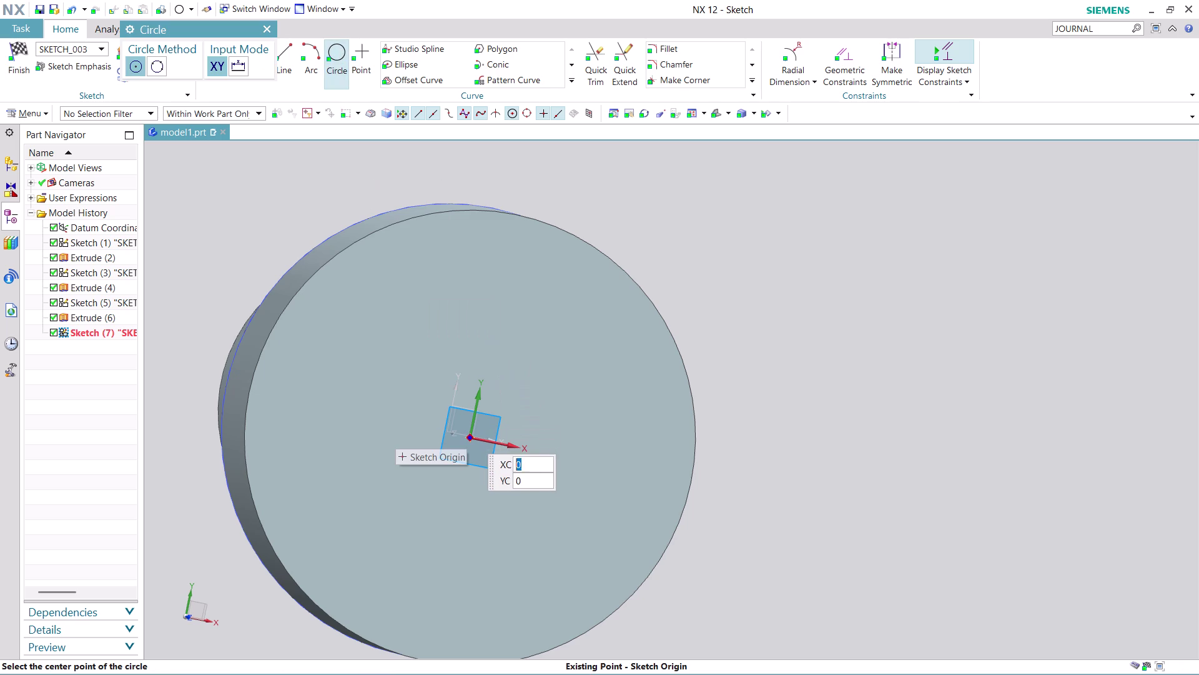
click(469, 436)
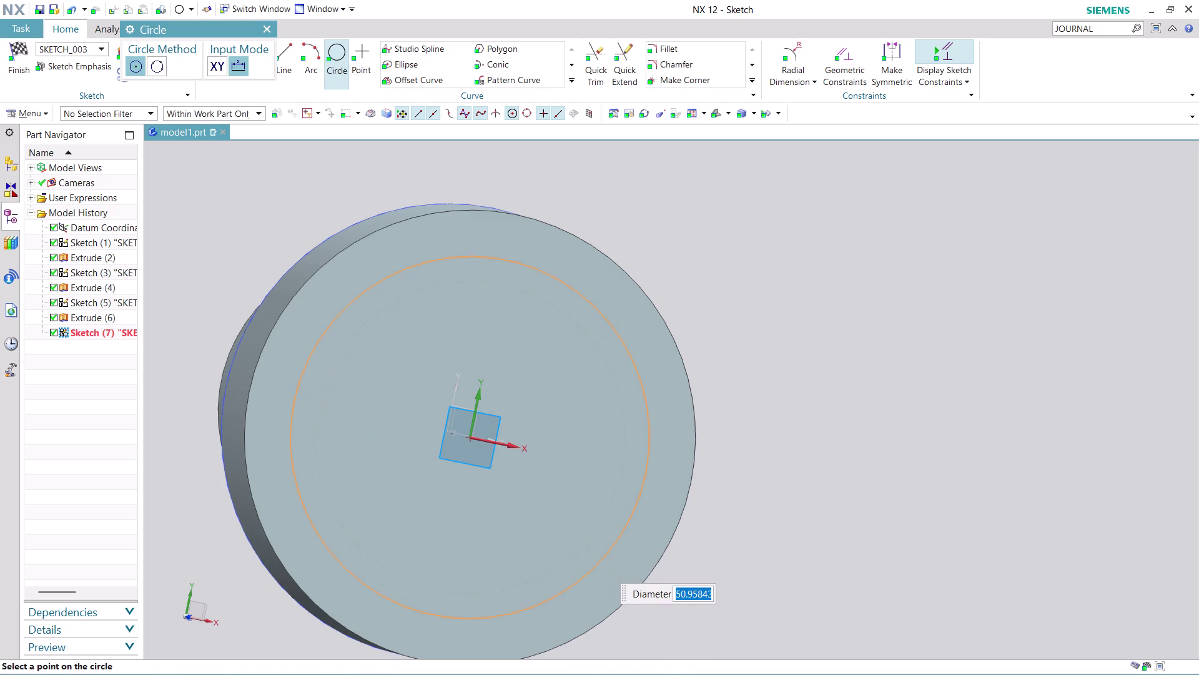
text(32)
key(Return)
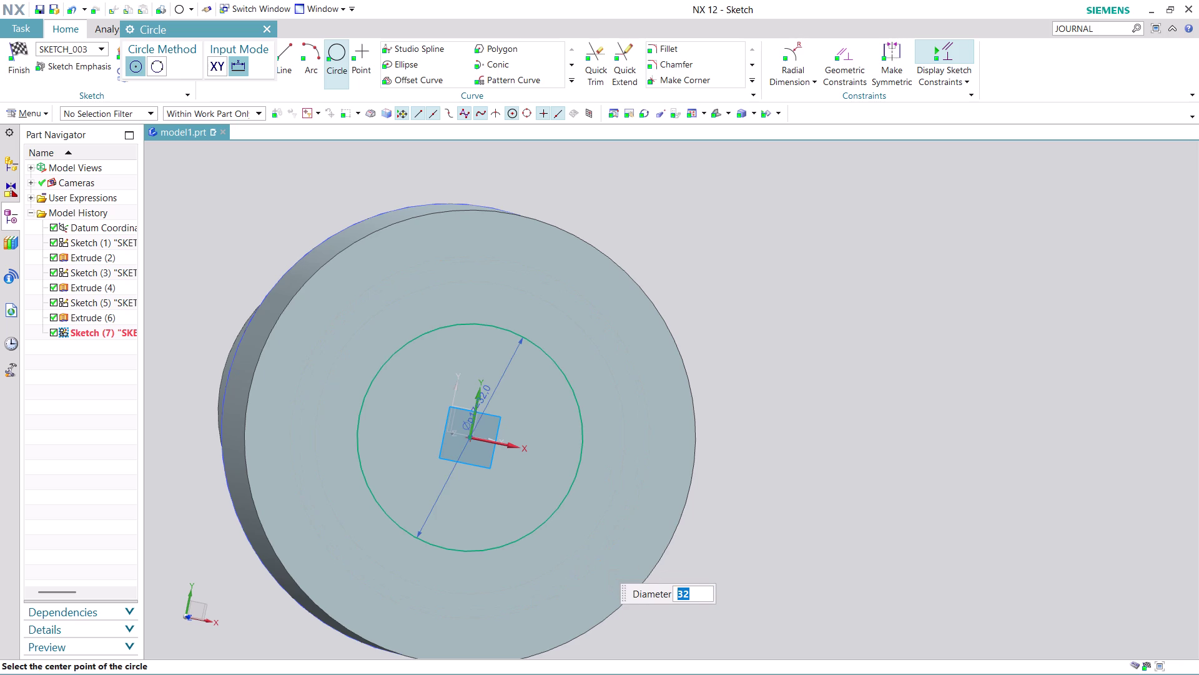
key(Escape)
key(Escape)
scroll(down, 3)
scroll(up, 3)
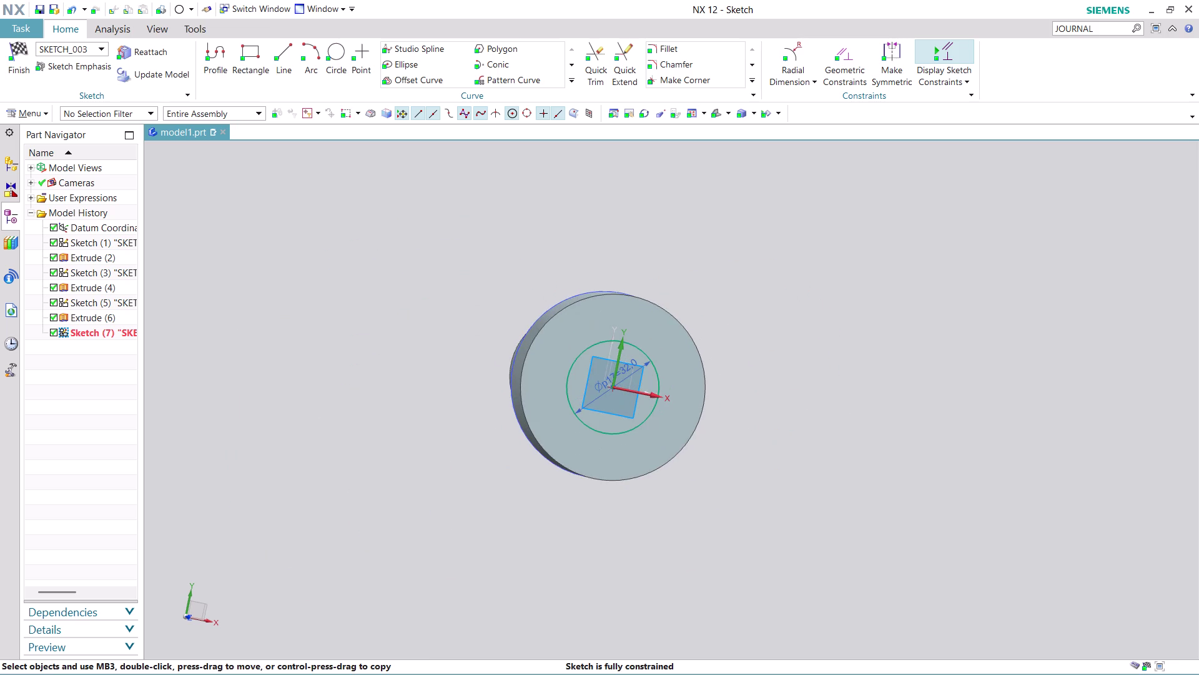
scroll(up, 3)
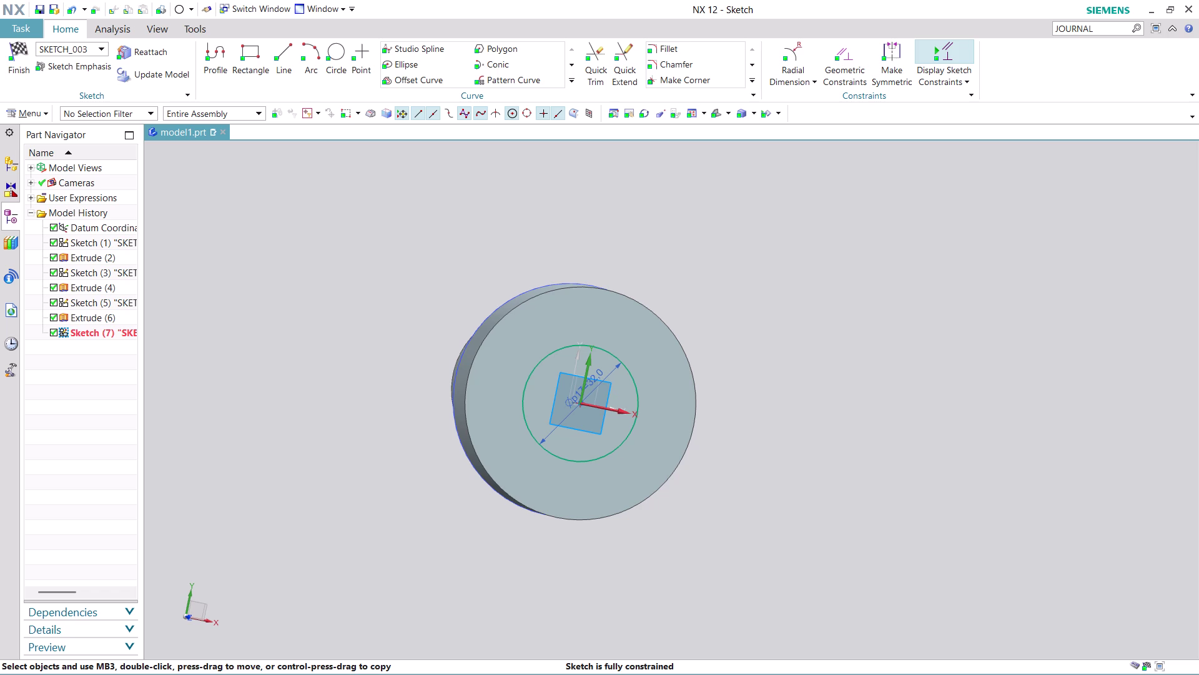
Finish the 32 mm circle sketch and return to Modeling with Extrude started.
click(11, 74)
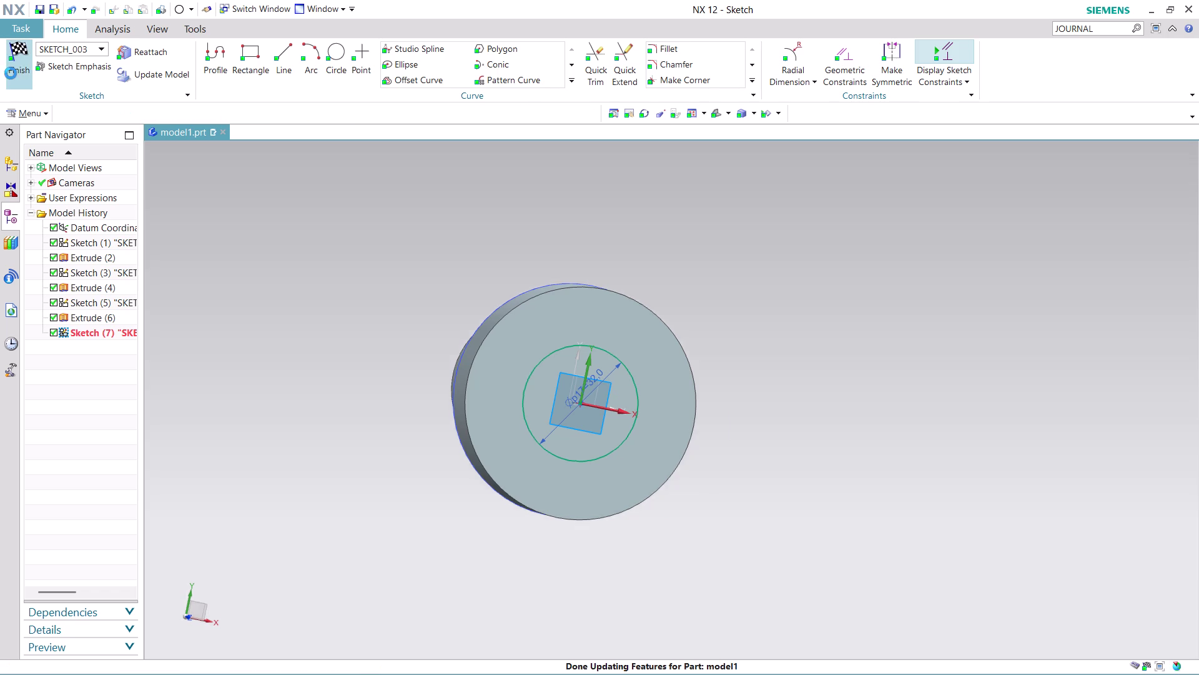
scroll(up, 3)
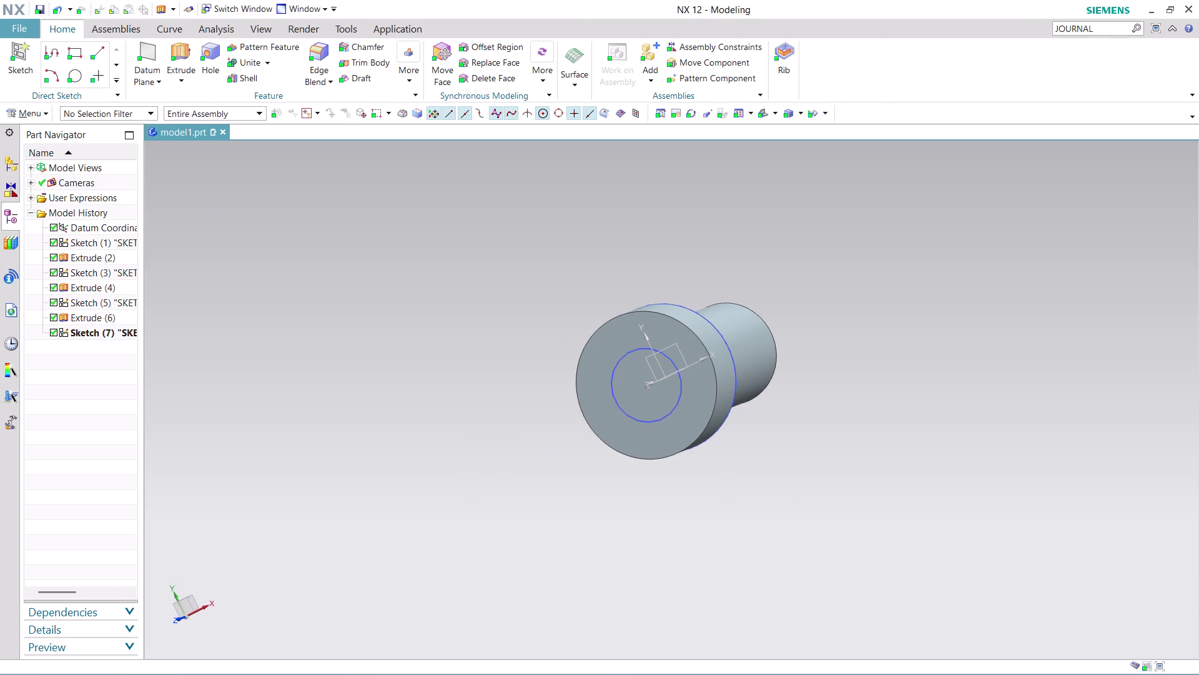
click(185, 47)
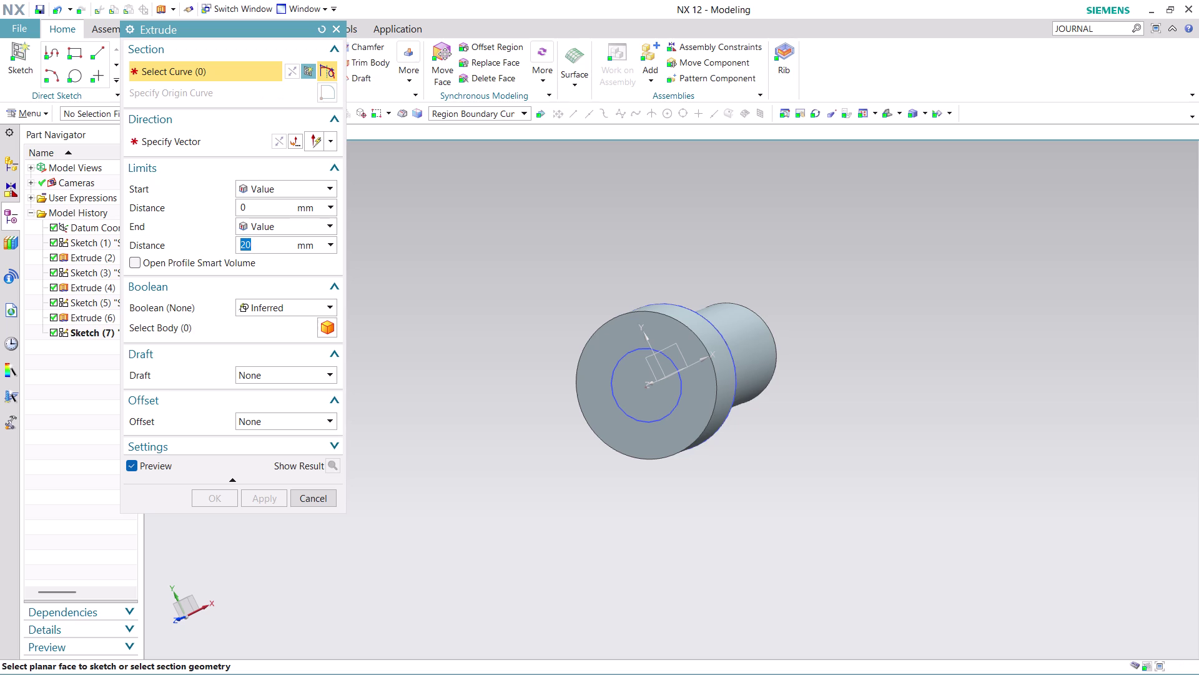
Extrude the 32 mm circle 86 mm, reversed into the shaft, as a Subtract, and apply.
text(86)
click(639, 395)
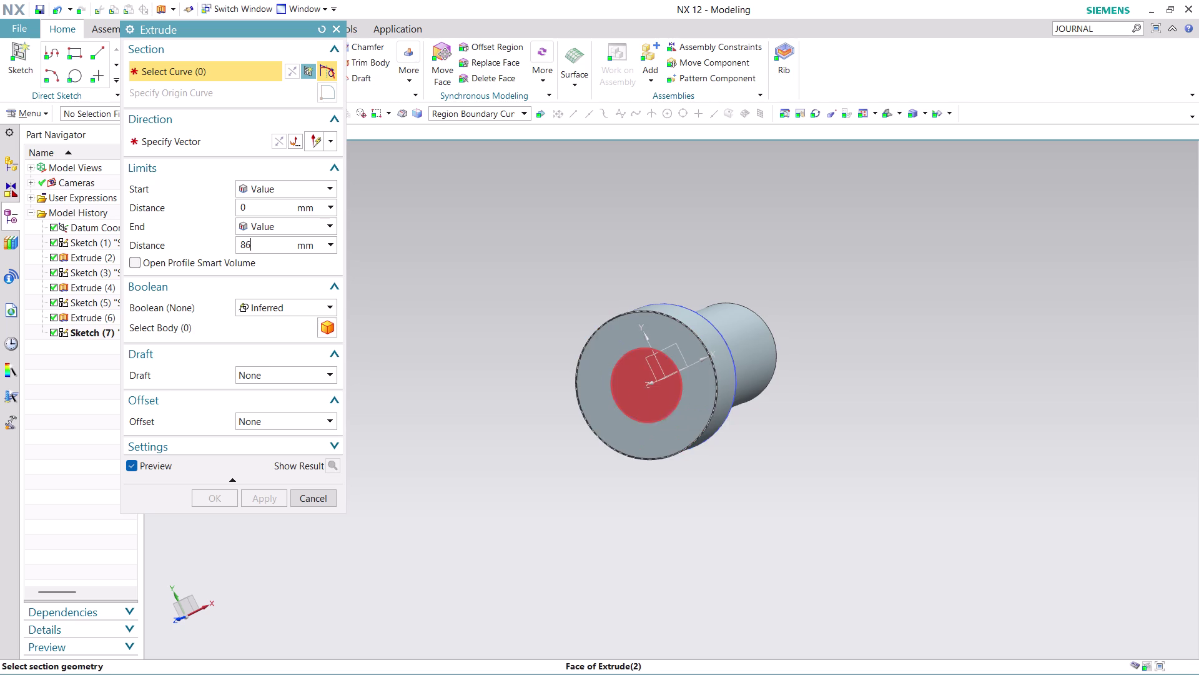
click(332, 304)
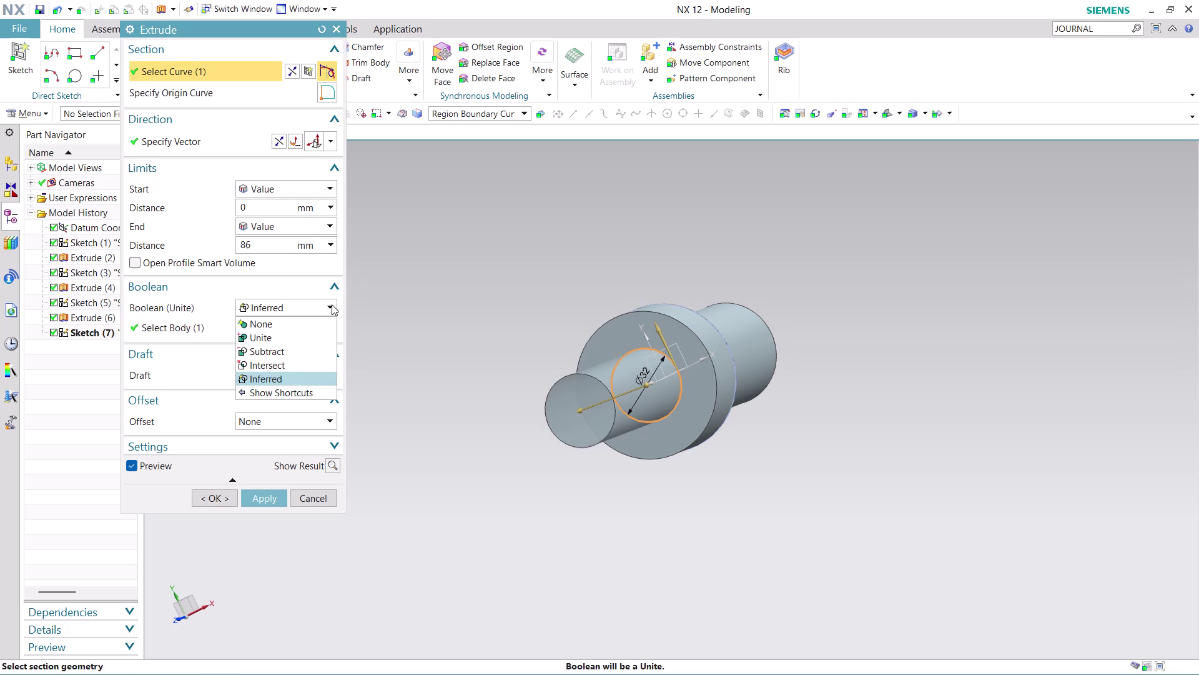
click(277, 142)
click(278, 142)
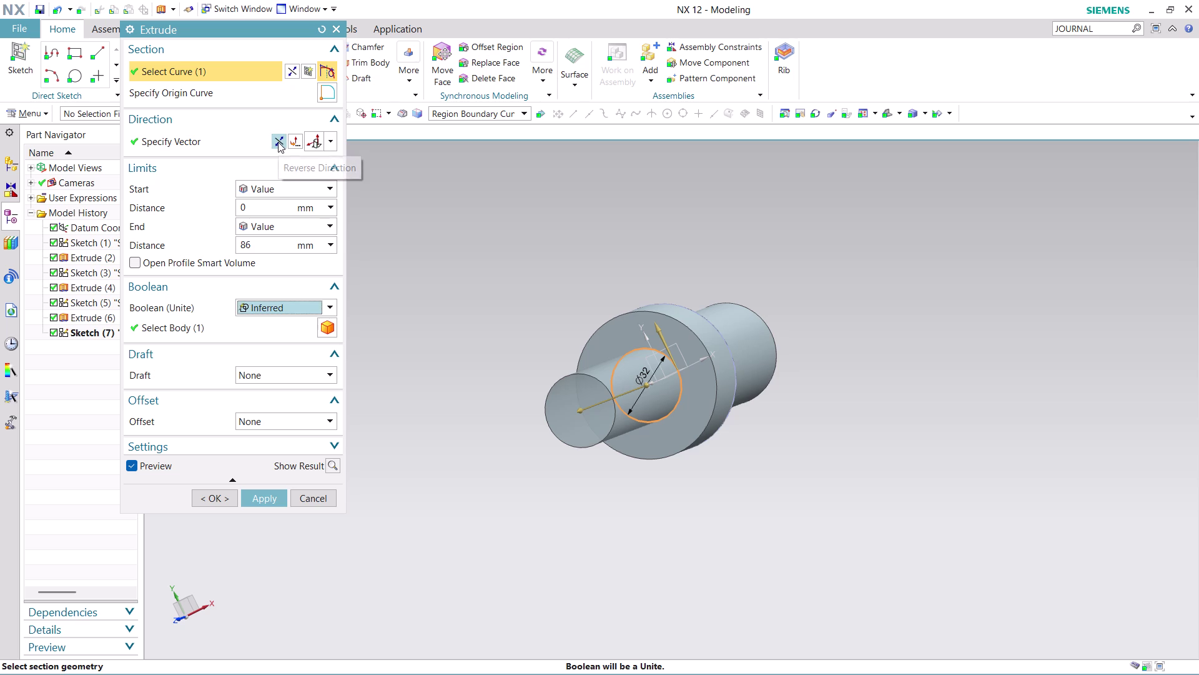
click(324, 304)
click(304, 353)
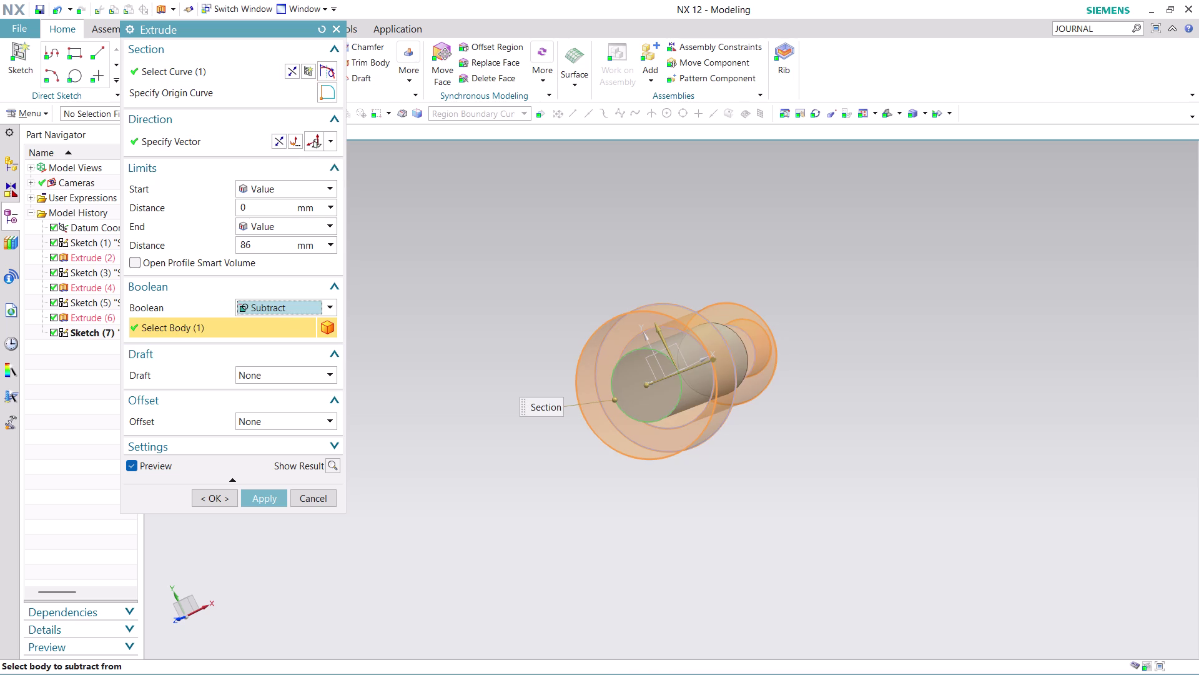
middle_drag(798, 388, 766, 349)
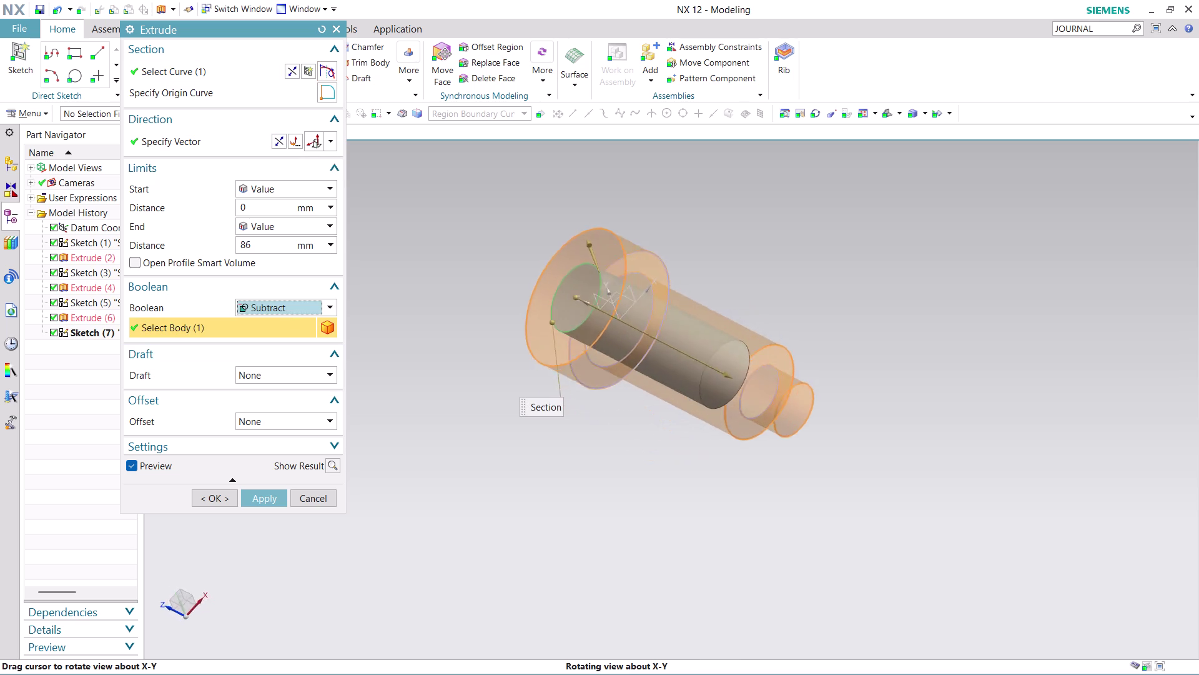
middle_drag(766, 349, 751, 310)
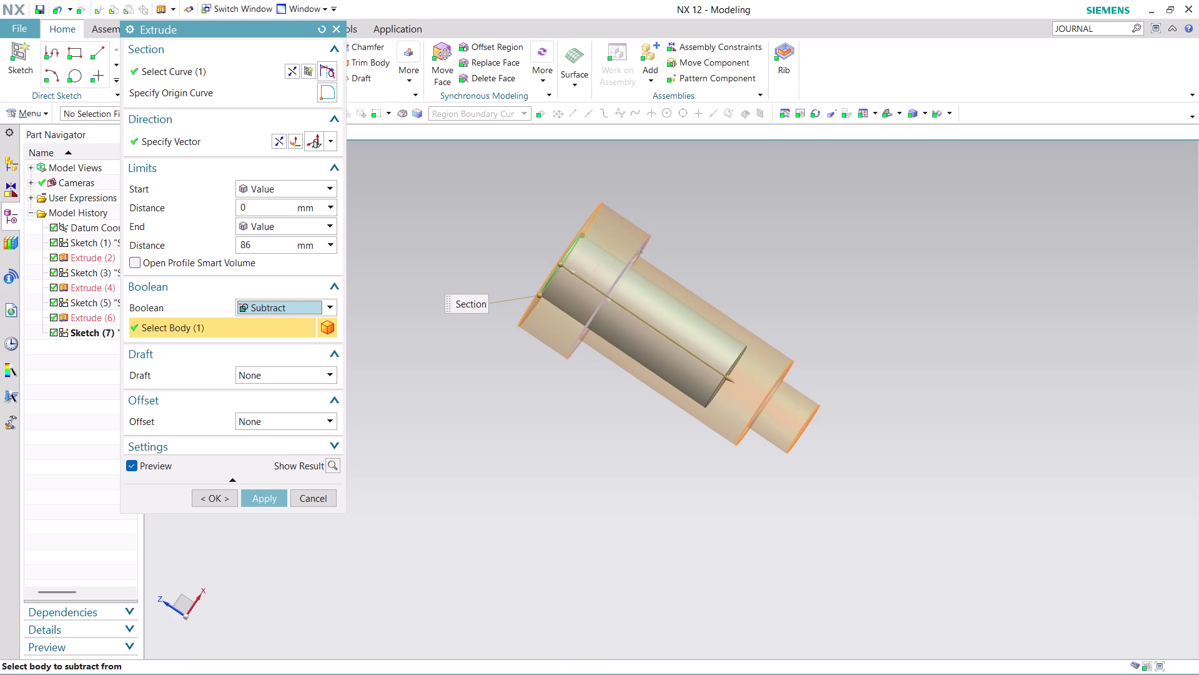
click(258, 499)
Inspect the new bore from several angles and close the Extrude dialog.
middle_drag(817, 331, 857, 361)
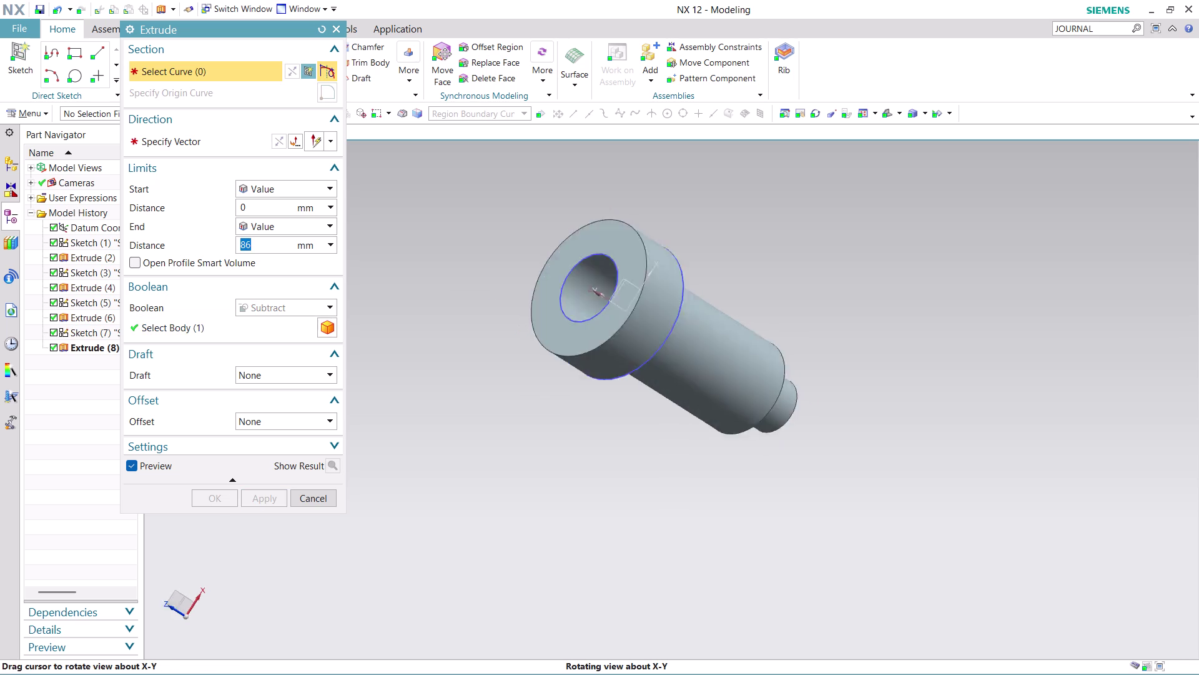
middle_drag(857, 361, 880, 339)
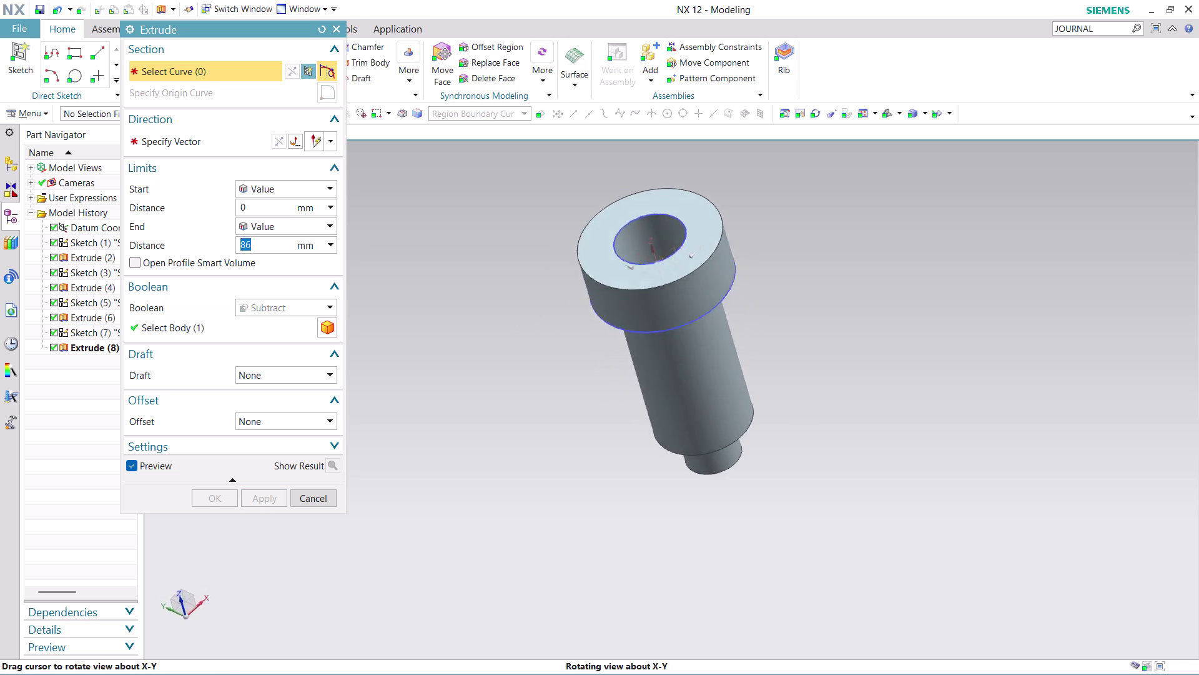
middle_drag(880, 339, 843, 413)
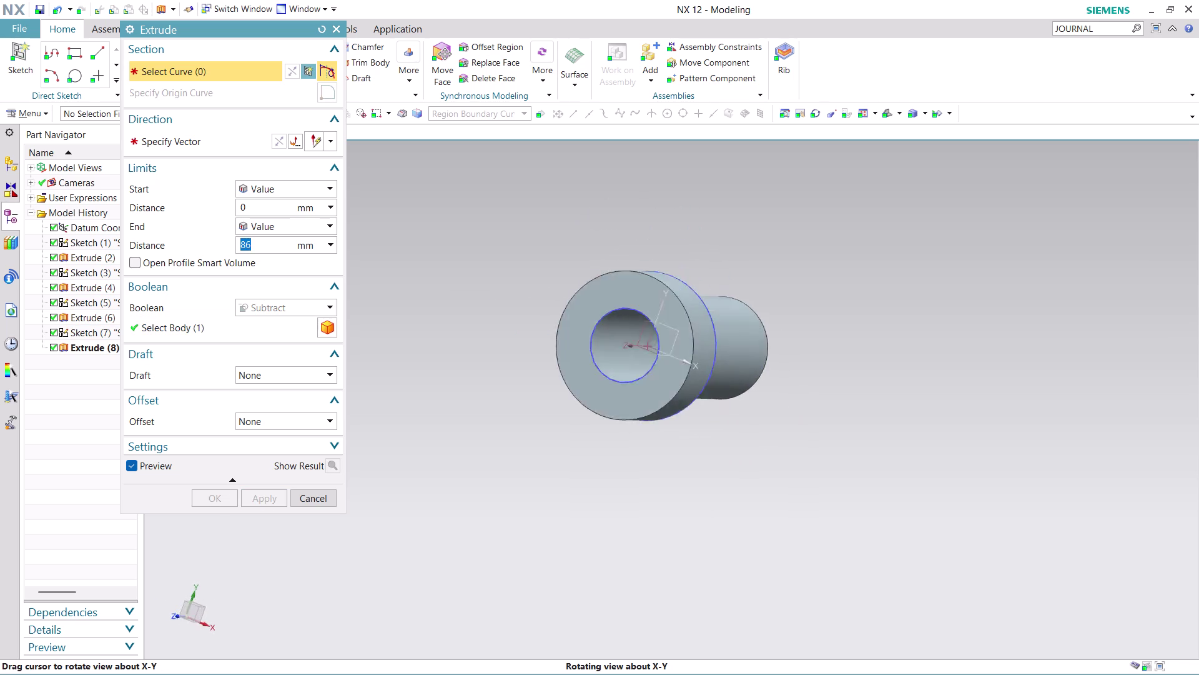
middle_drag(843, 413, 724, 351)
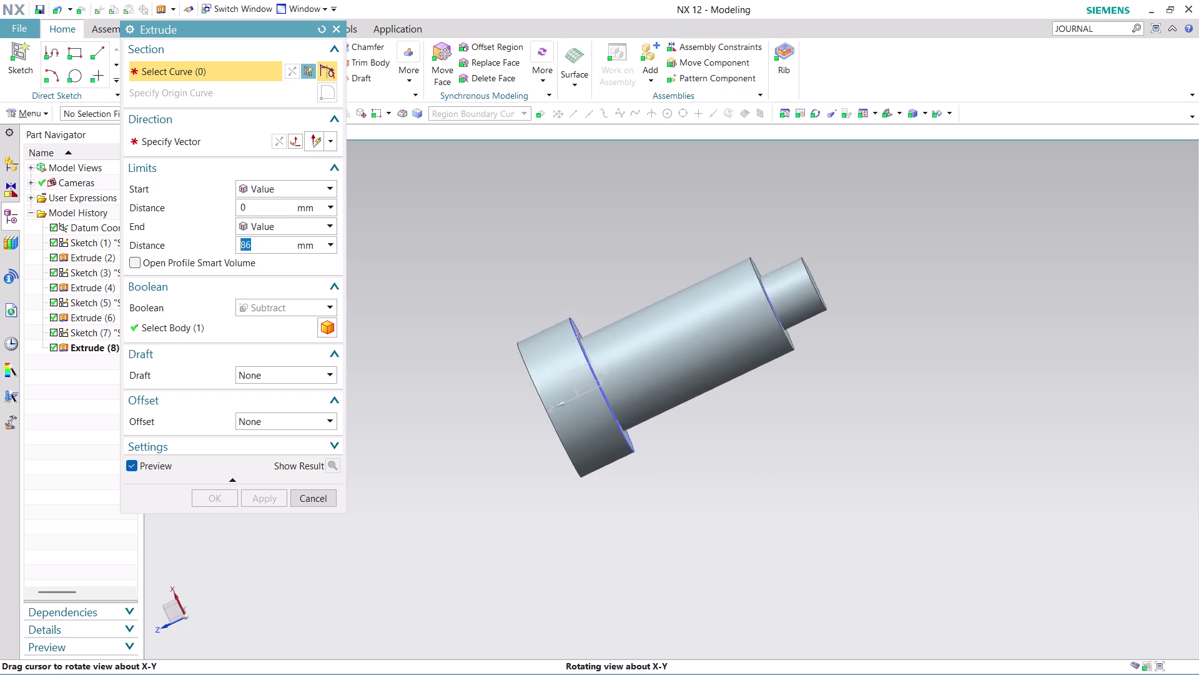
middle_drag(724, 351, 734, 354)
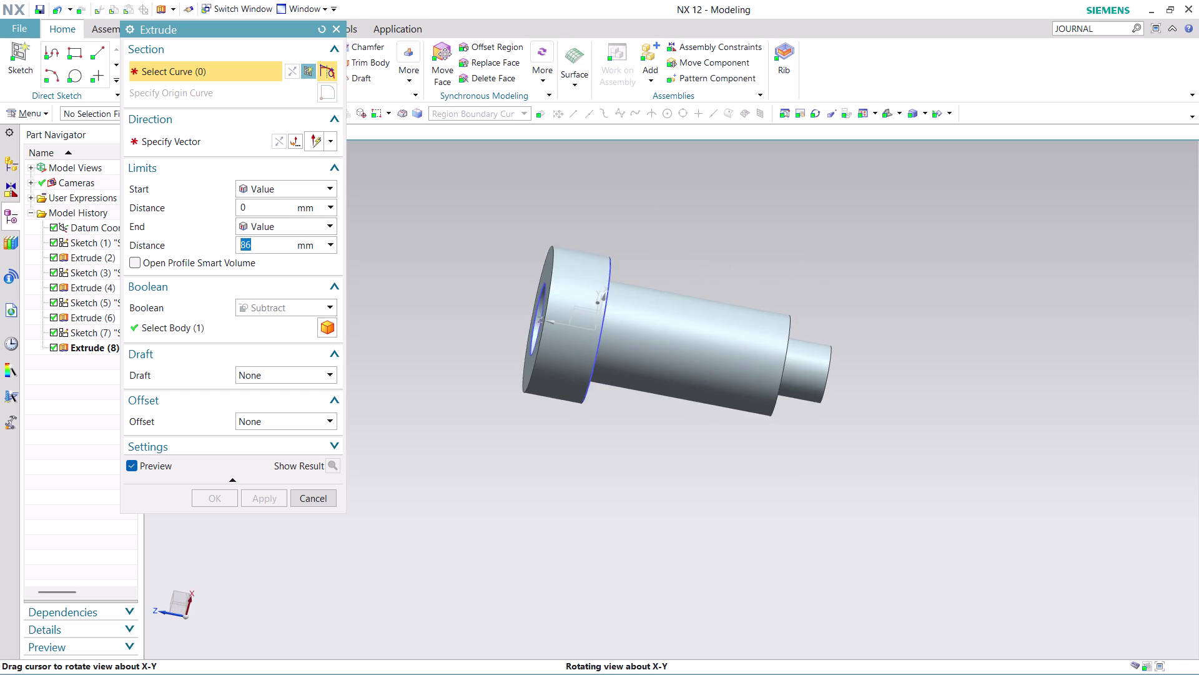
middle_drag(734, 355, 734, 379)
scroll(up, 3)
click(330, 492)
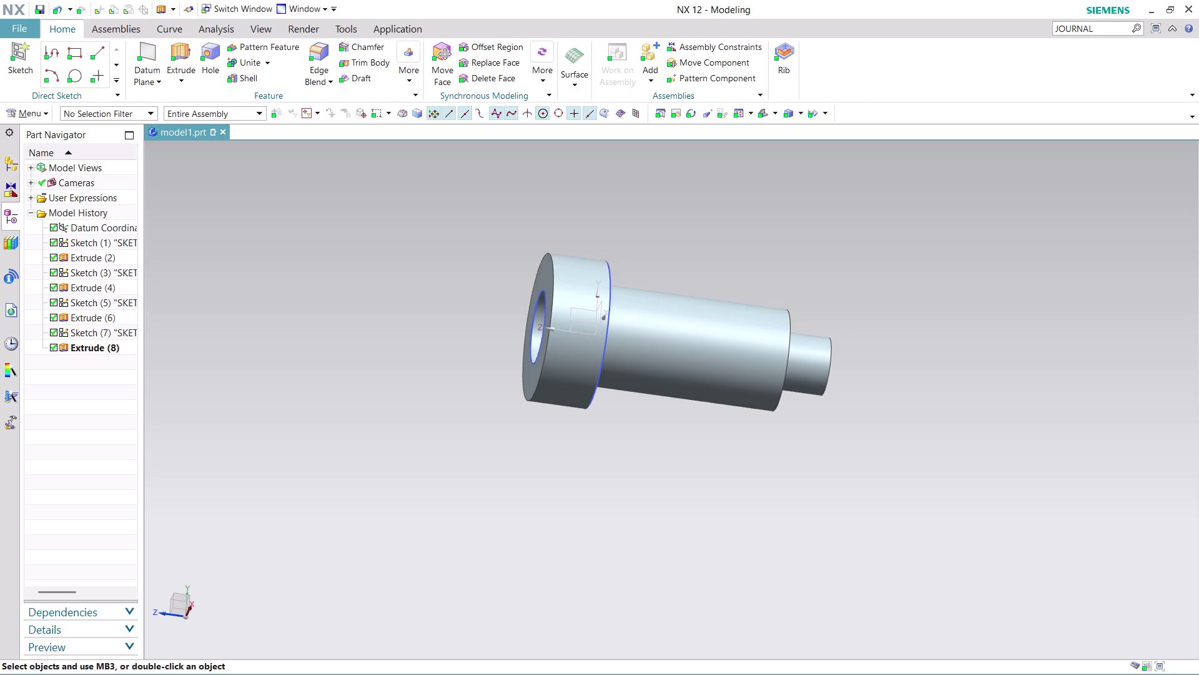
Orbit the shaft to view the bored end and its side.
scroll(up, 3)
middle_drag(656, 247, 656, 255)
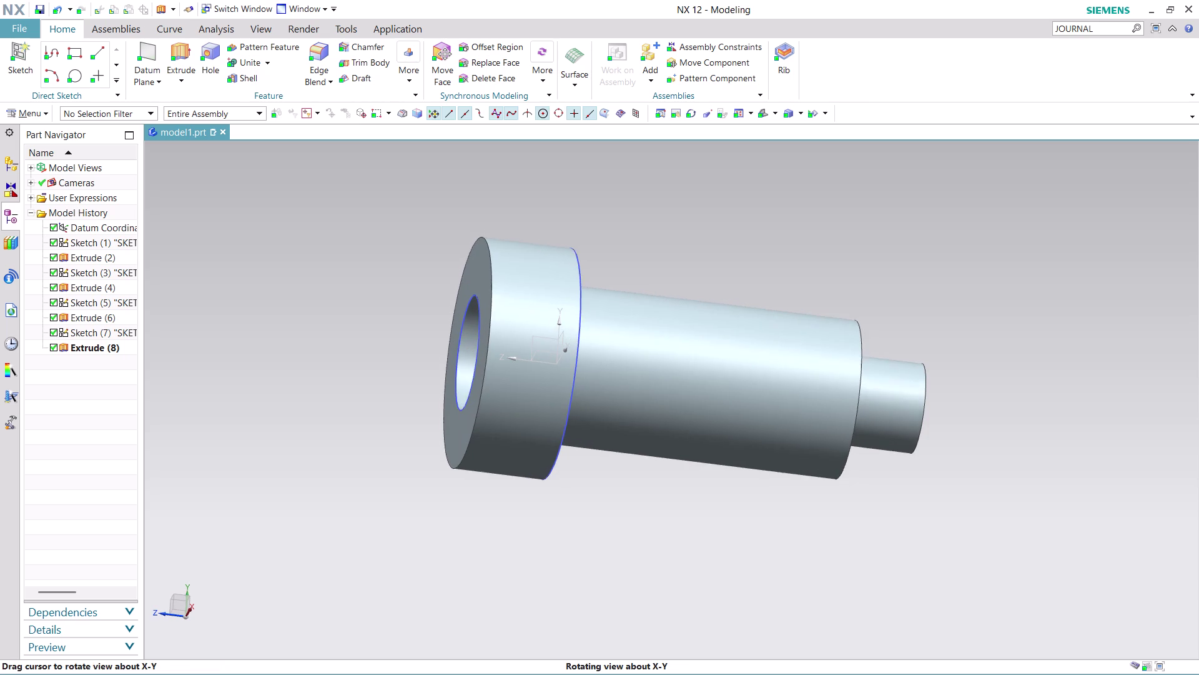
middle_drag(656, 256, 704, 284)
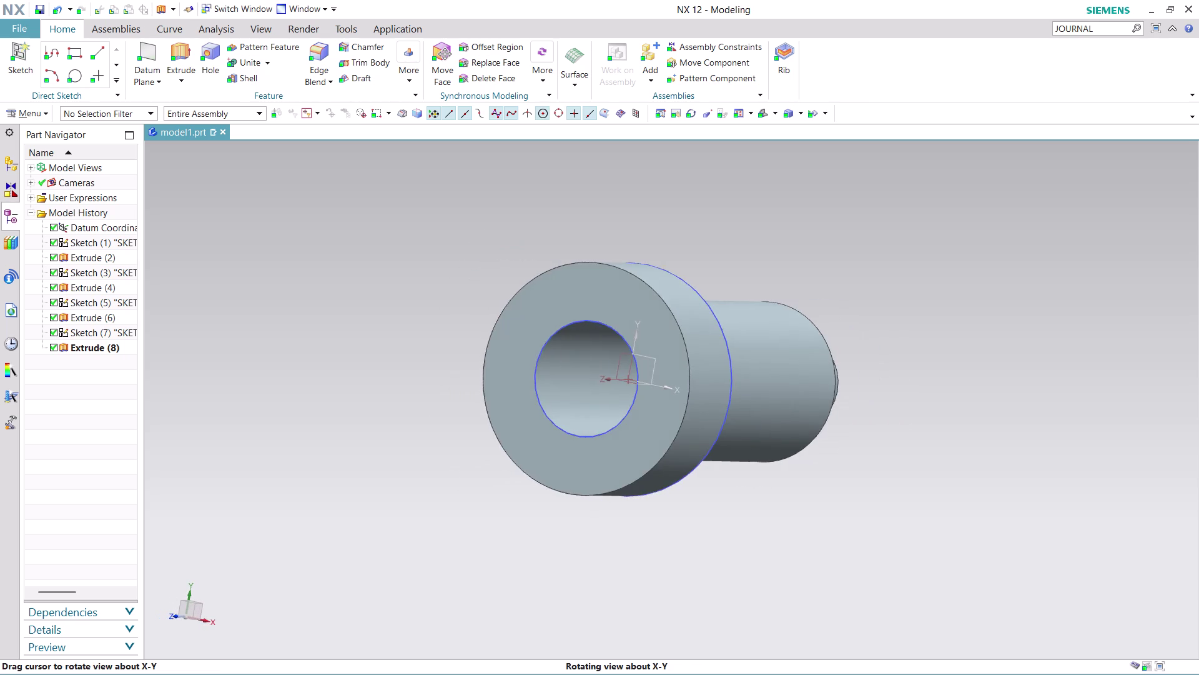
middle_drag(704, 284, 722, 294)
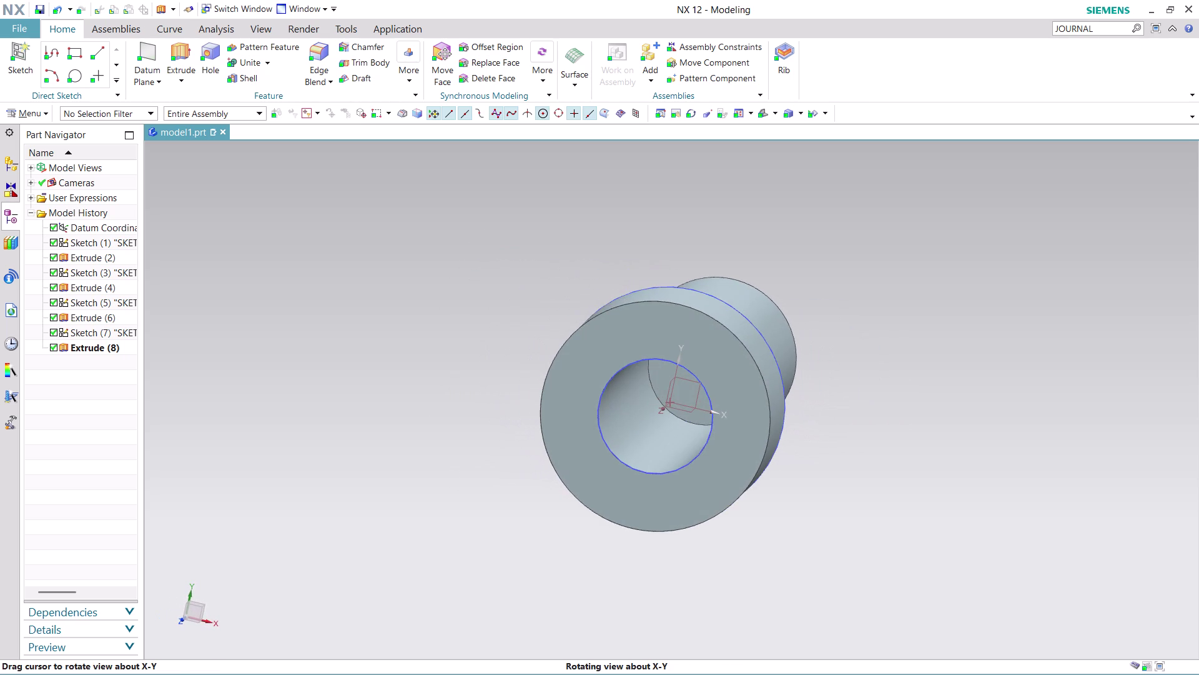
middle_drag(722, 293, 645, 280)
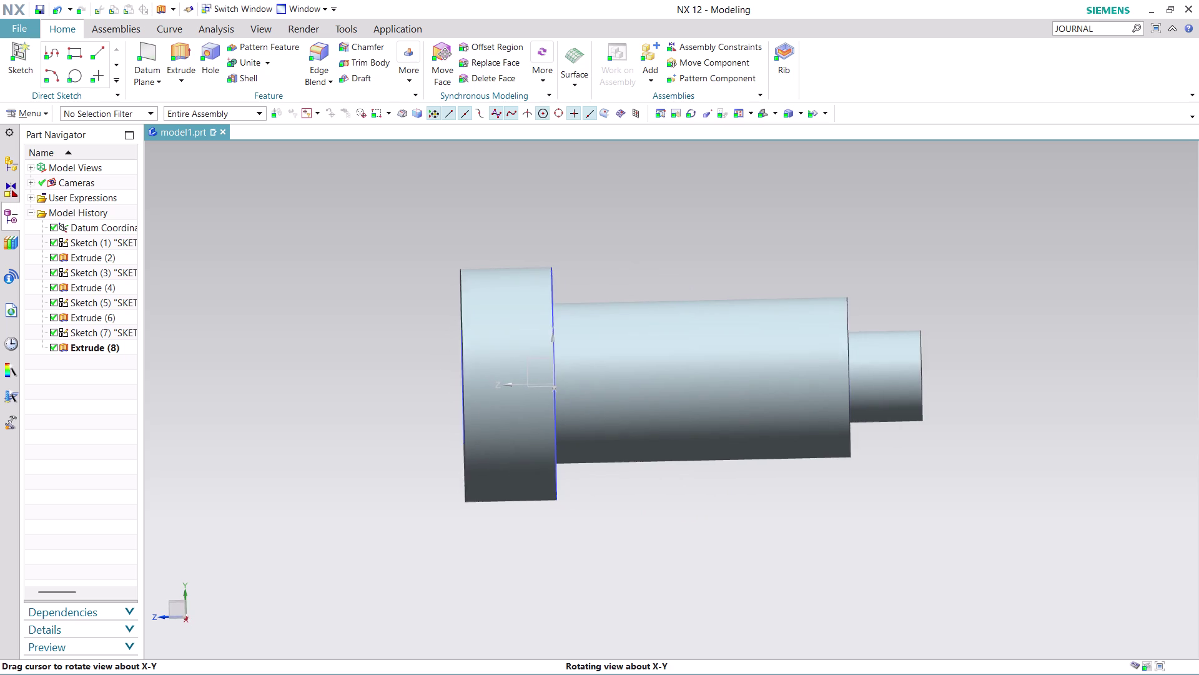
middle_drag(644, 280, 644, 280)
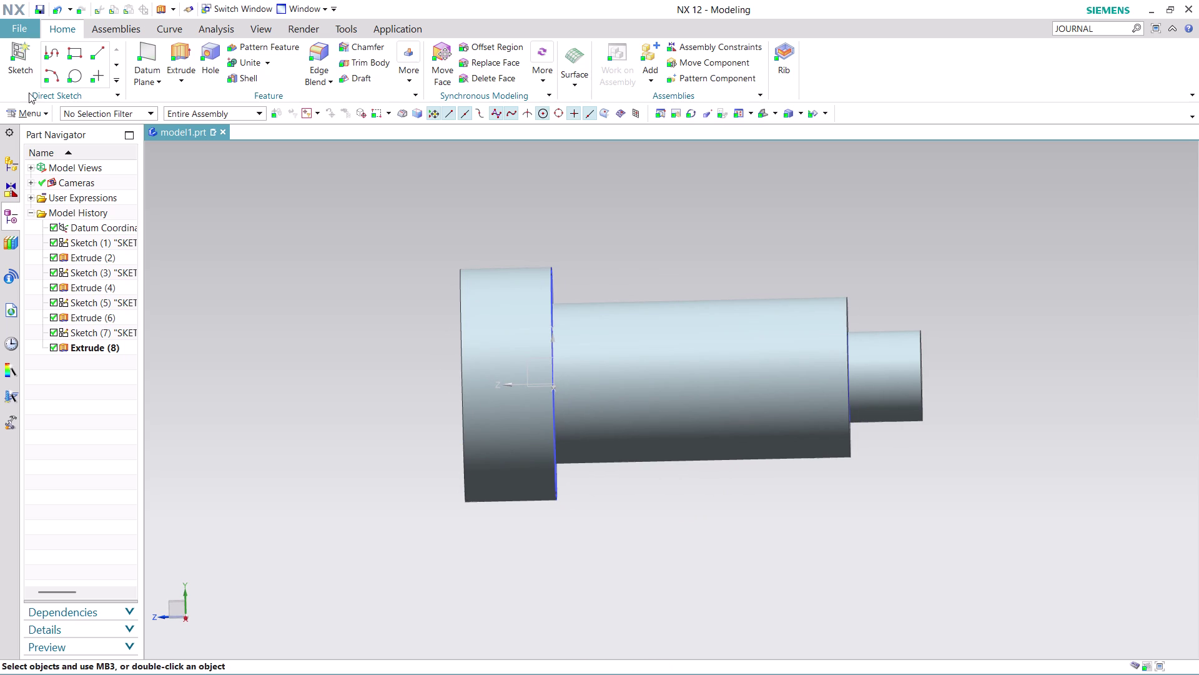
click(25, 113)
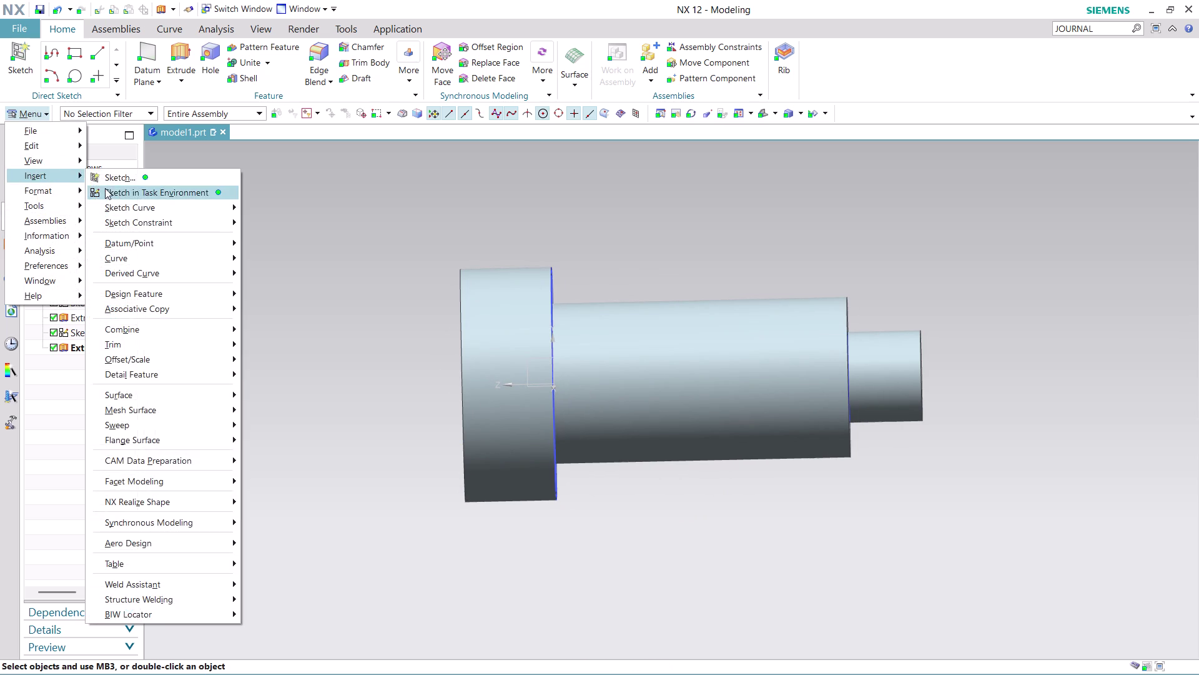
Create a task-environment sketch on the YZ plane, Z-axis horizontal, origin at datum point.
click(134, 188)
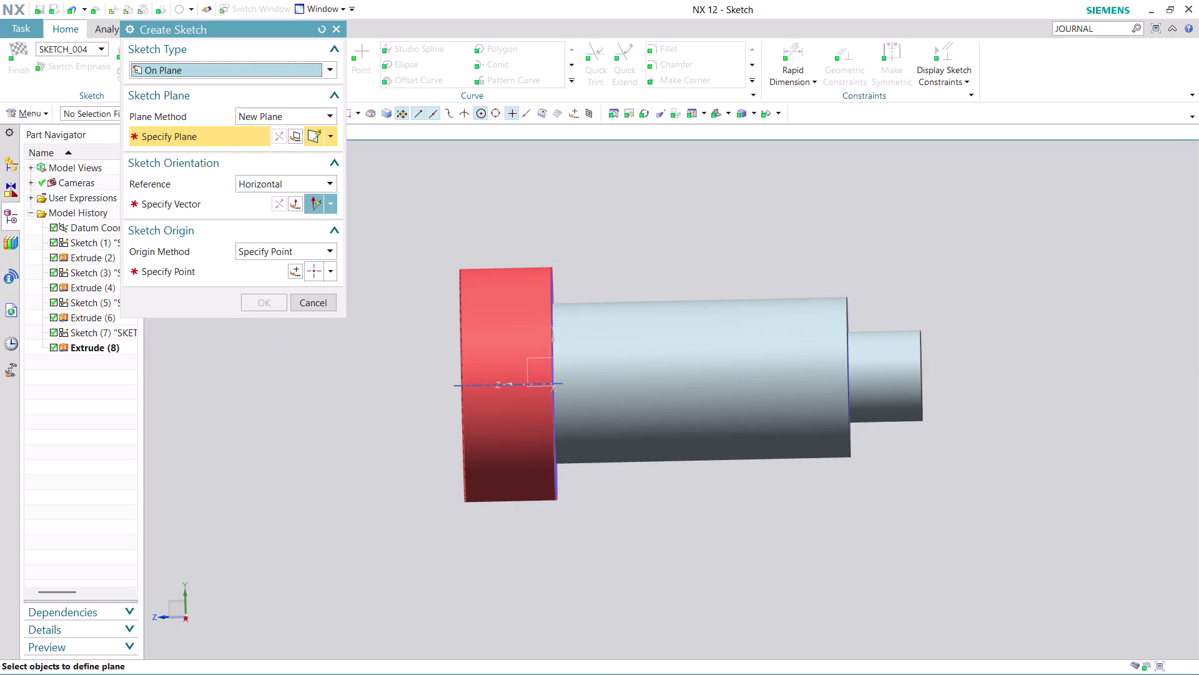
click(527, 365)
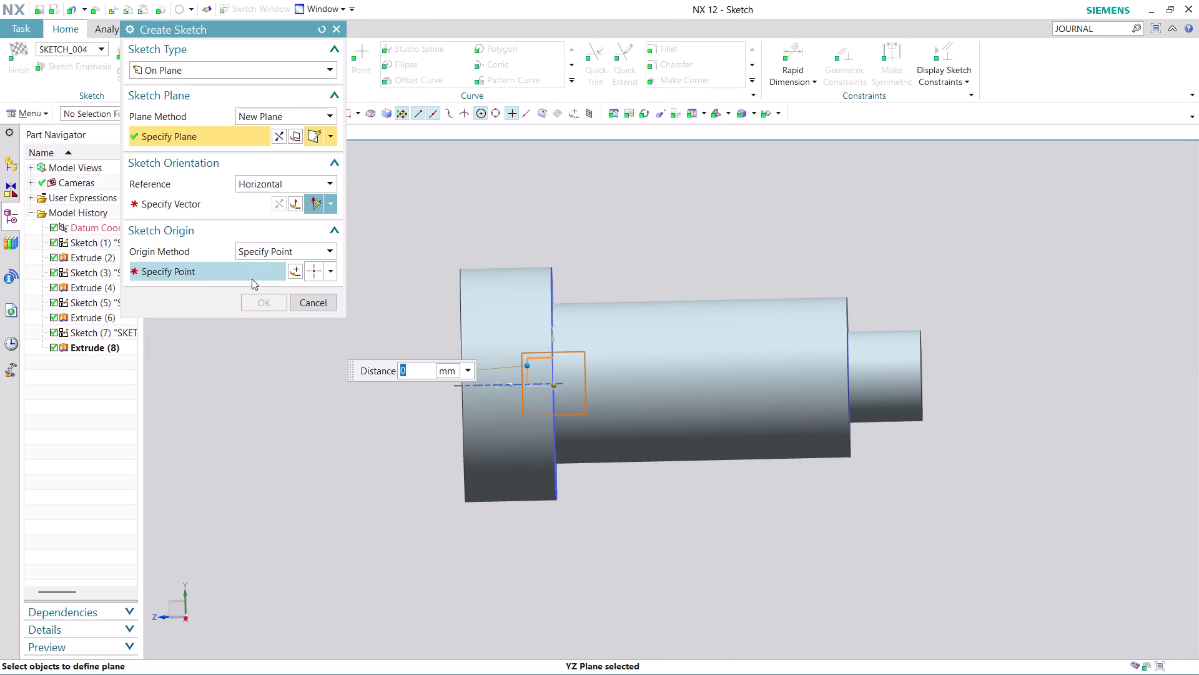
click(226, 206)
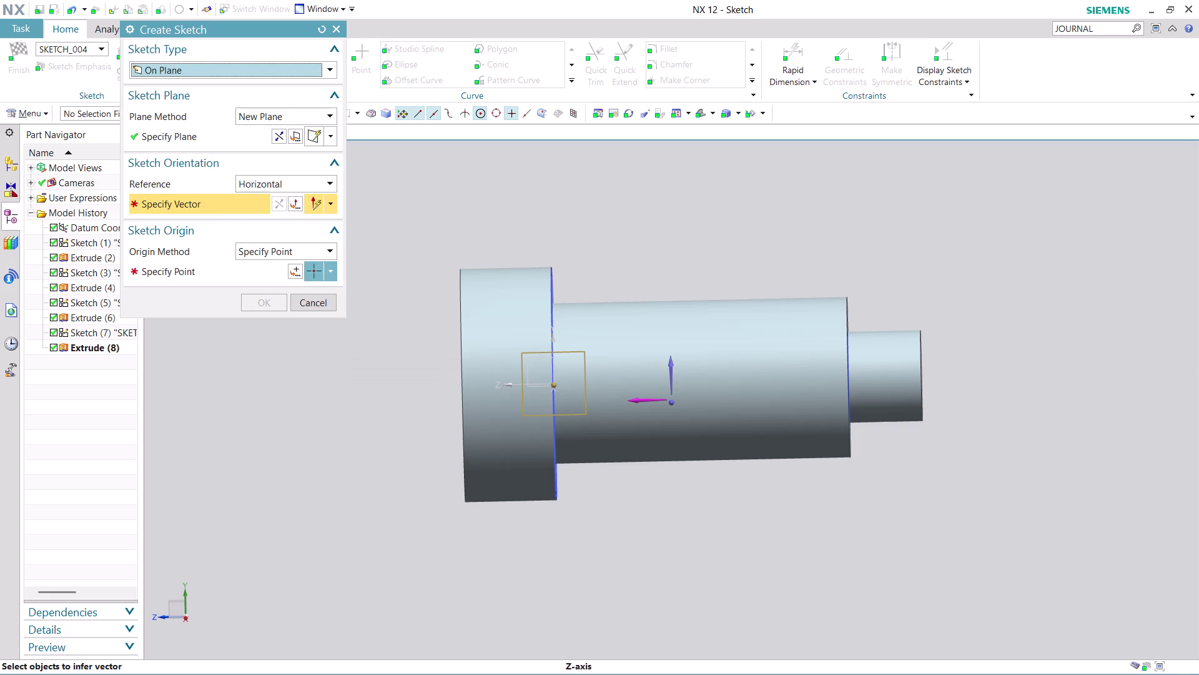
click(645, 400)
click(301, 270)
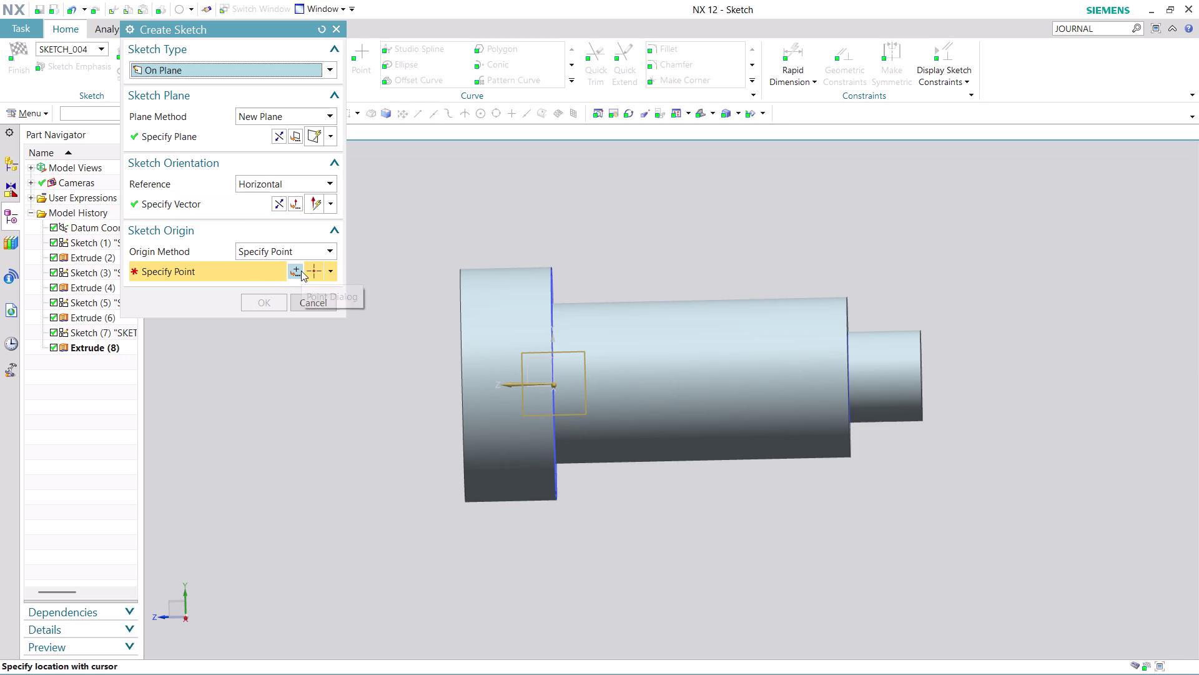
click(269, 288)
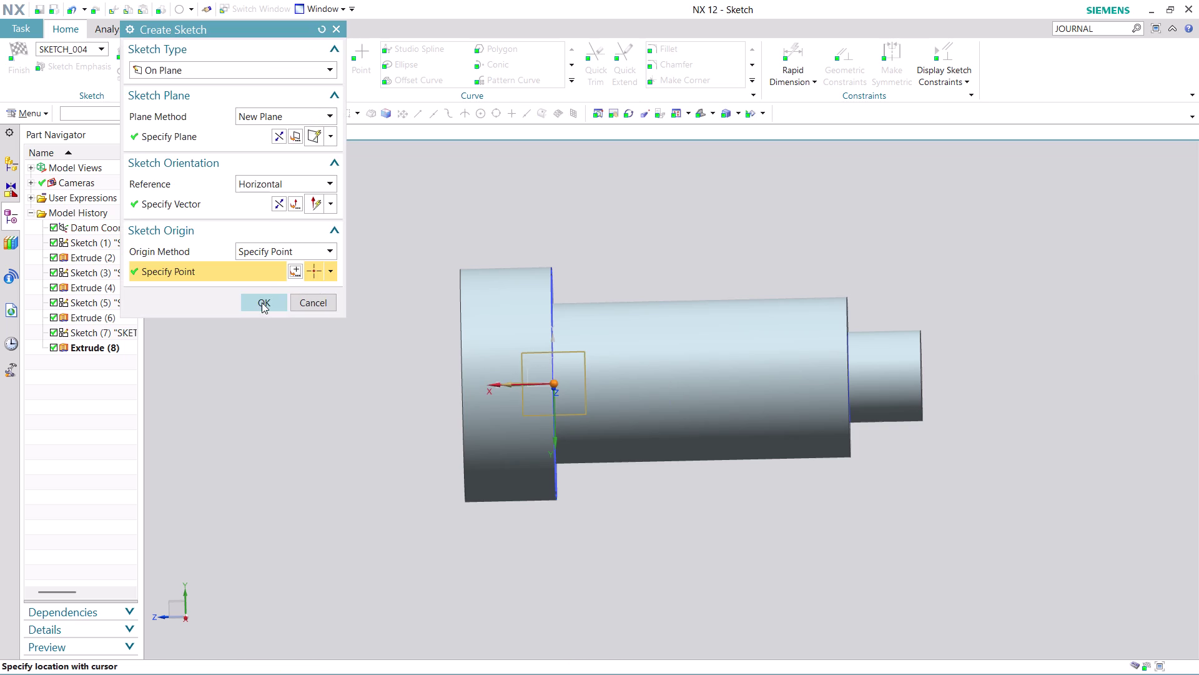
click(262, 303)
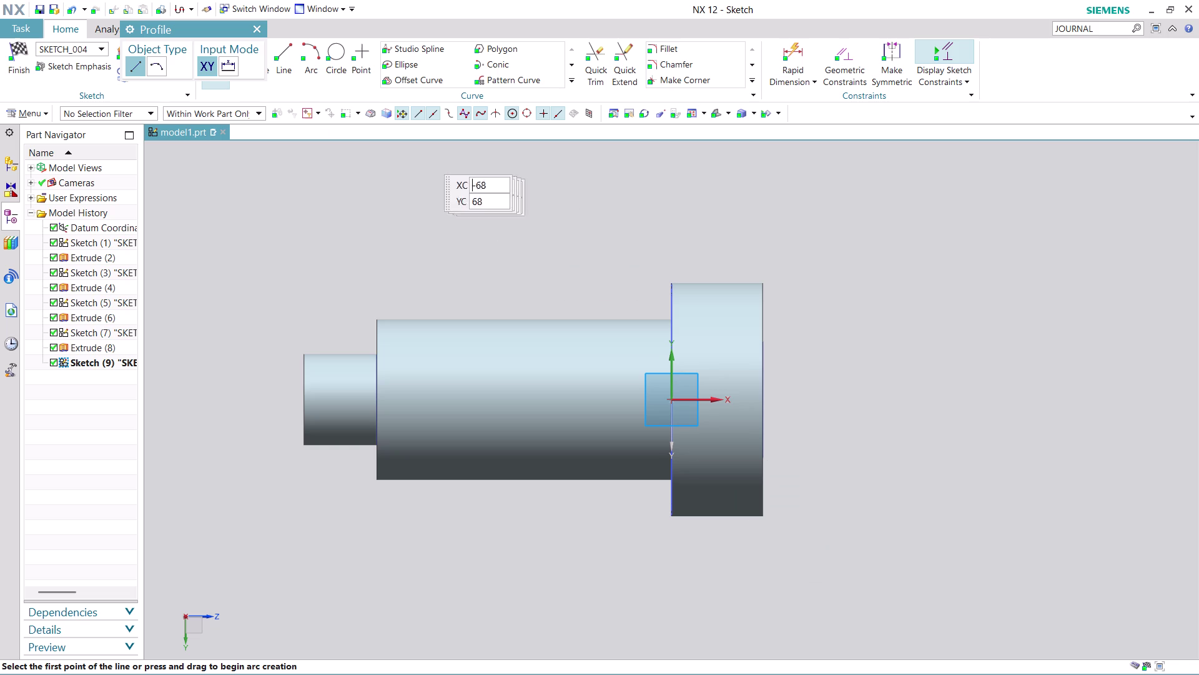
Draw a horizontal line through the origin along the shaft axis and convert it to a reference line.
click(292, 54)
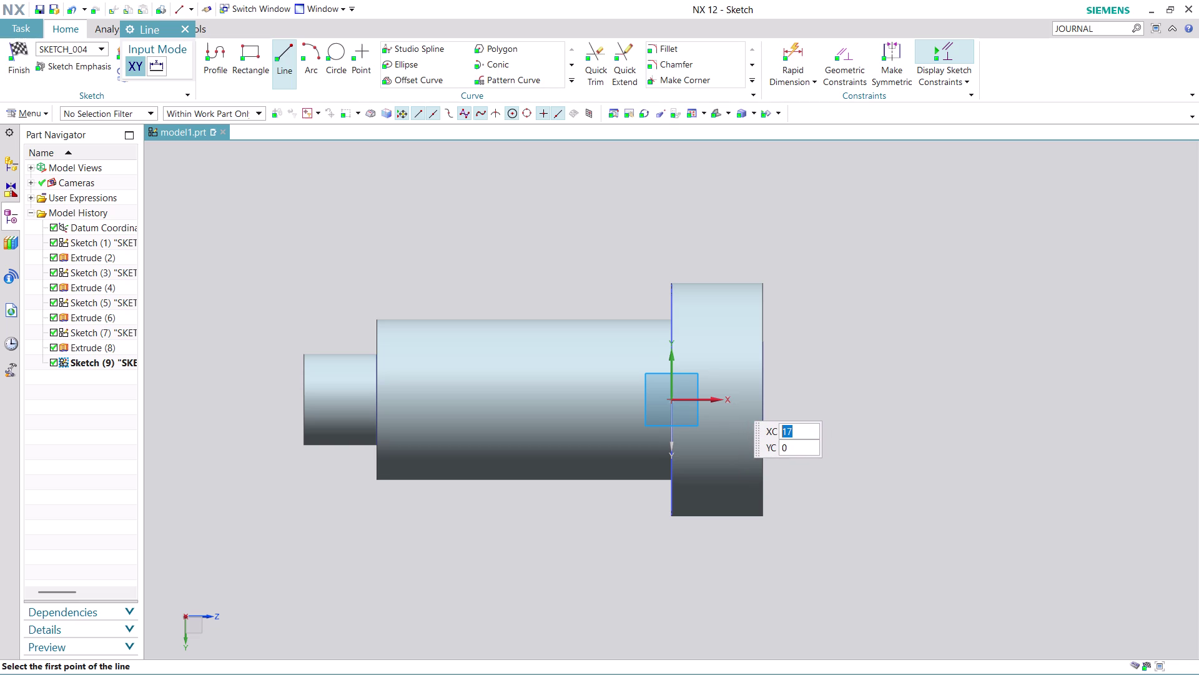
click(733, 400)
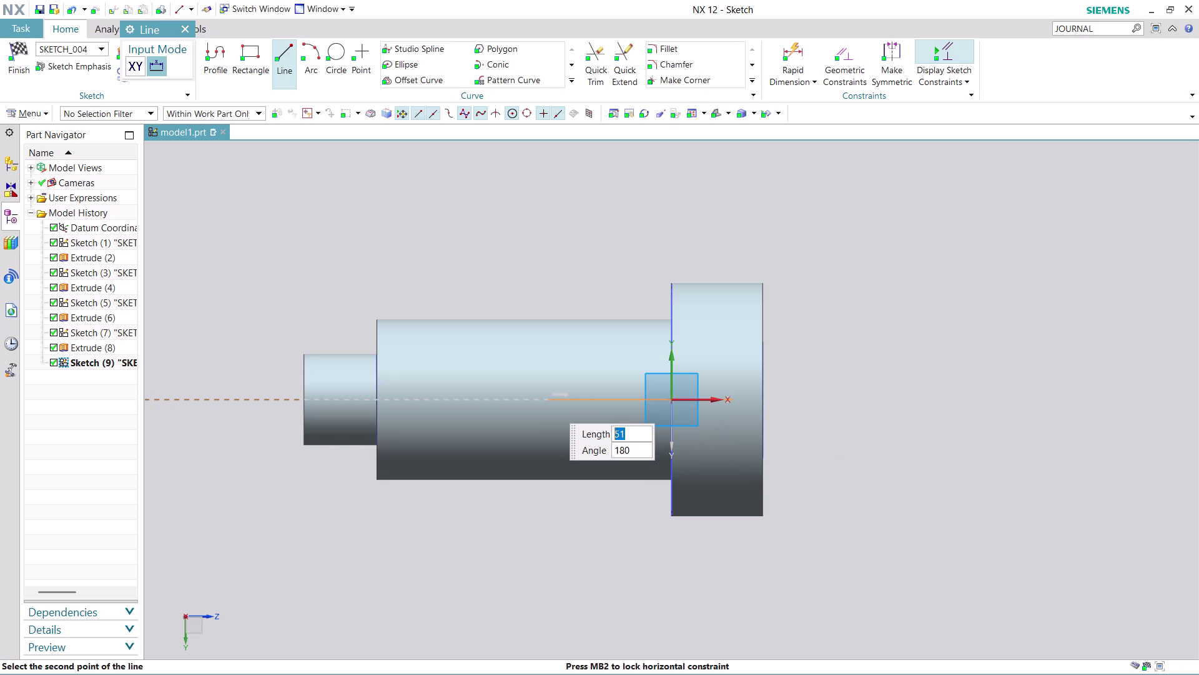
click(503, 402)
key(Escape)
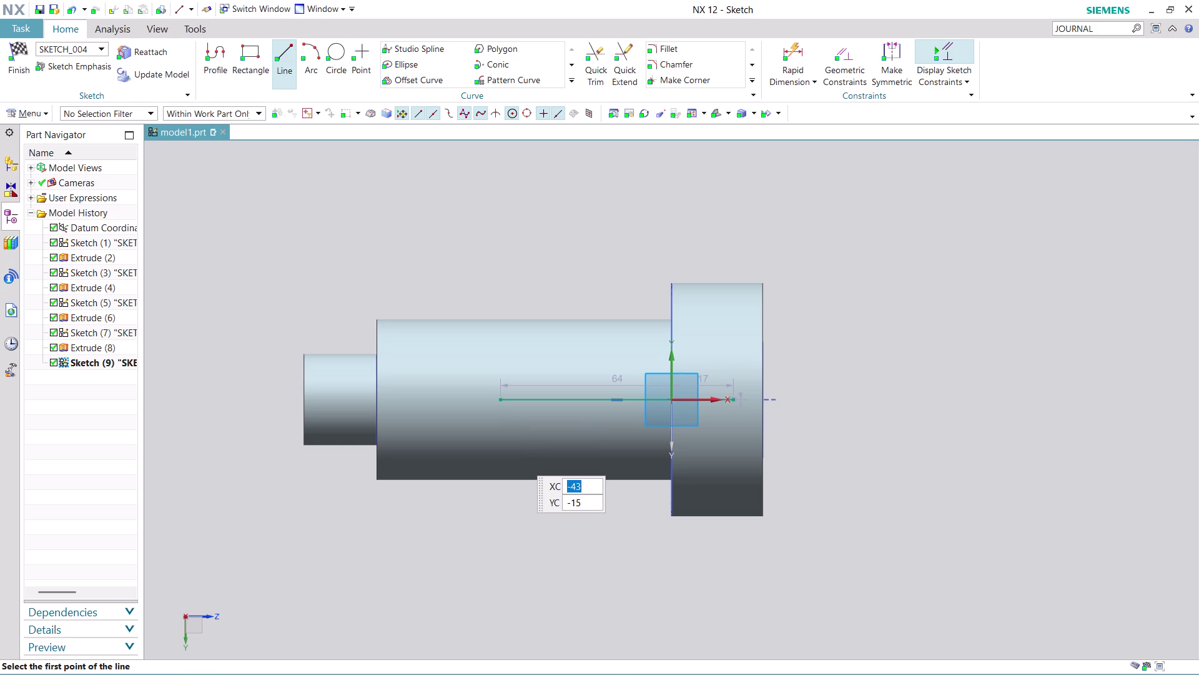
key(Escape)
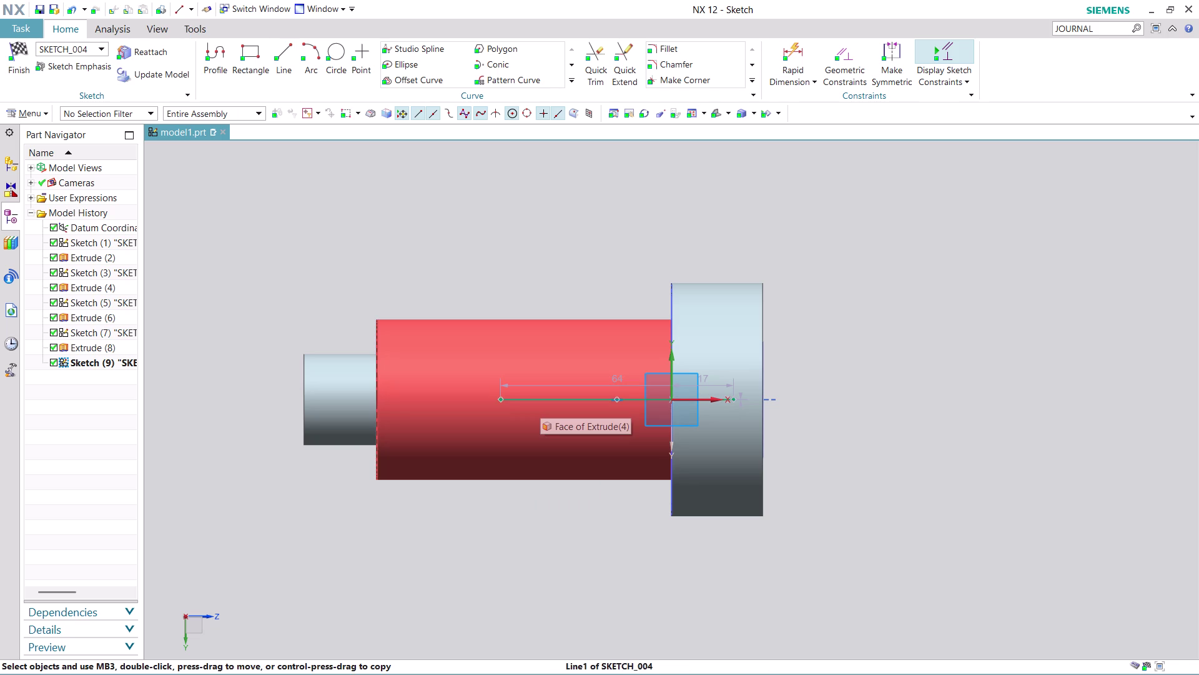
right_click(564, 401)
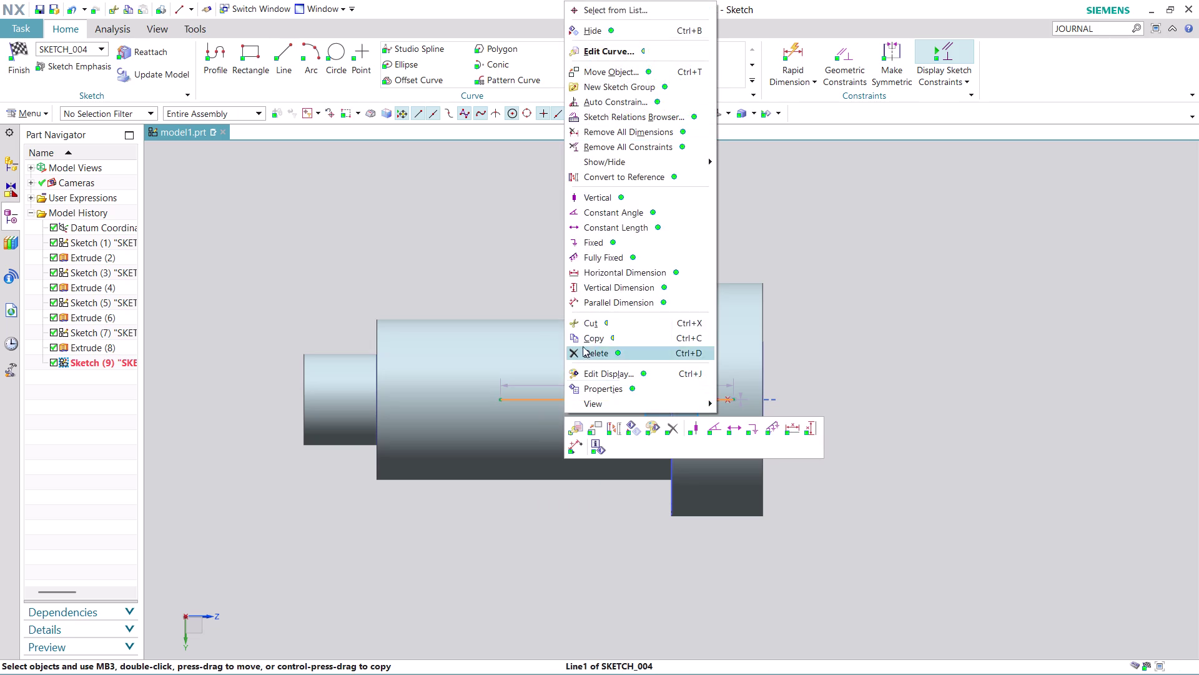
click(655, 174)
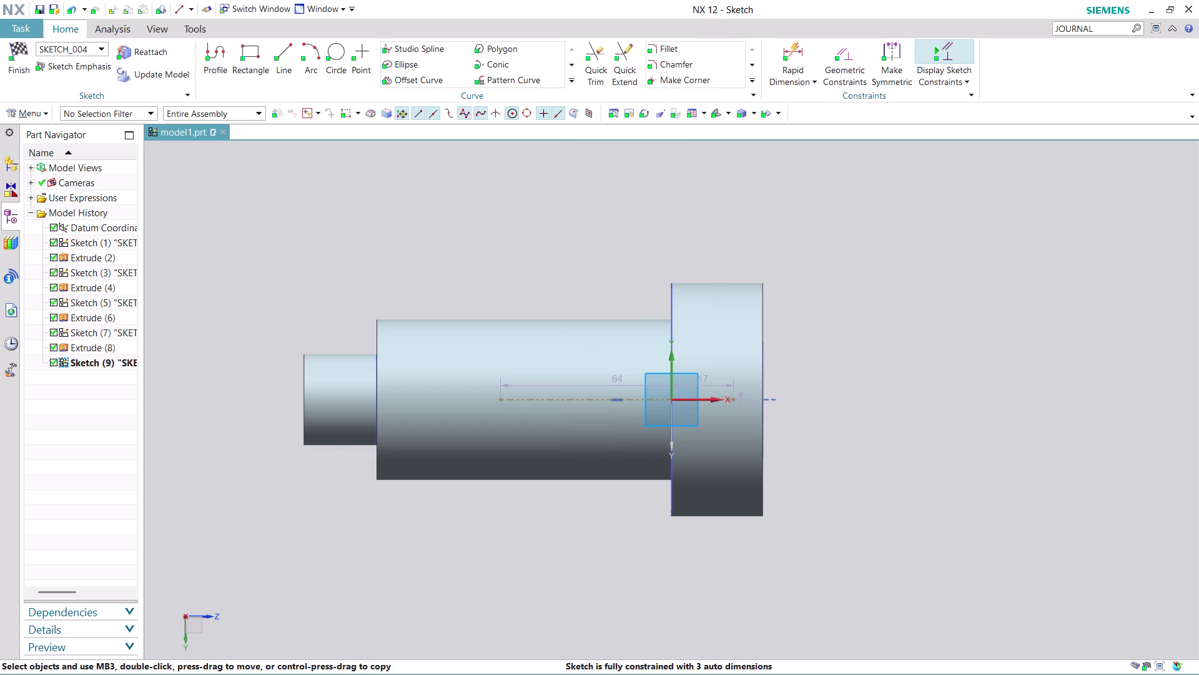
scroll(up, 3)
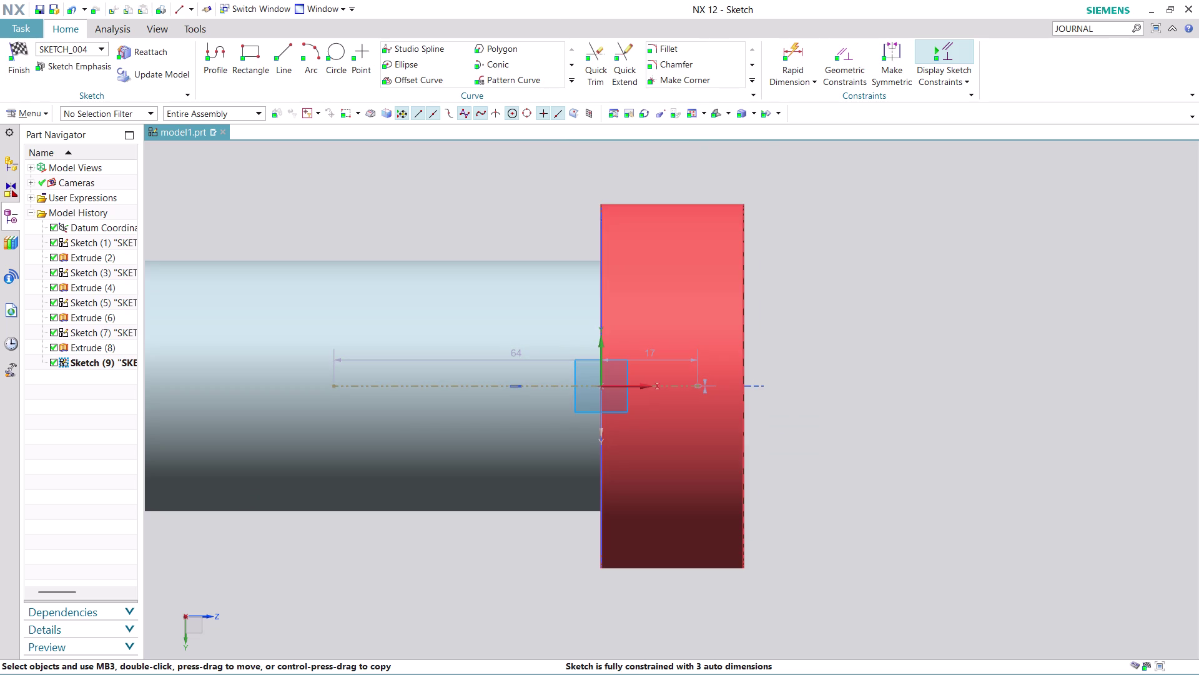
click(794, 45)
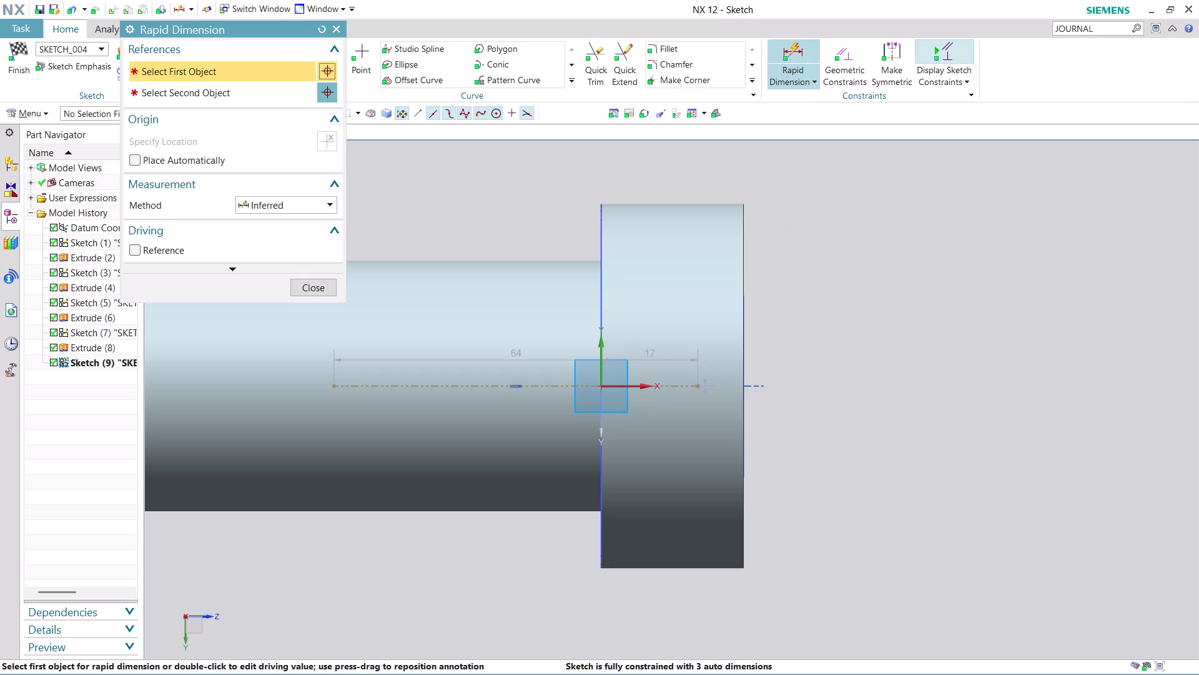
click(699, 384)
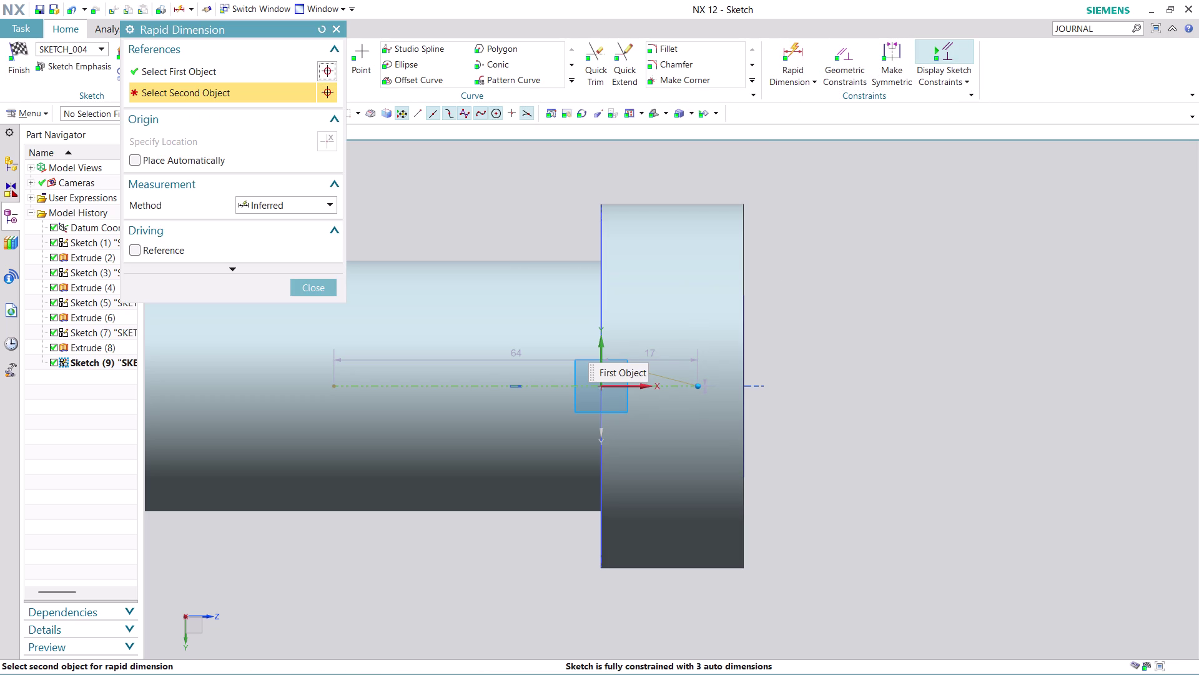
click(743, 366)
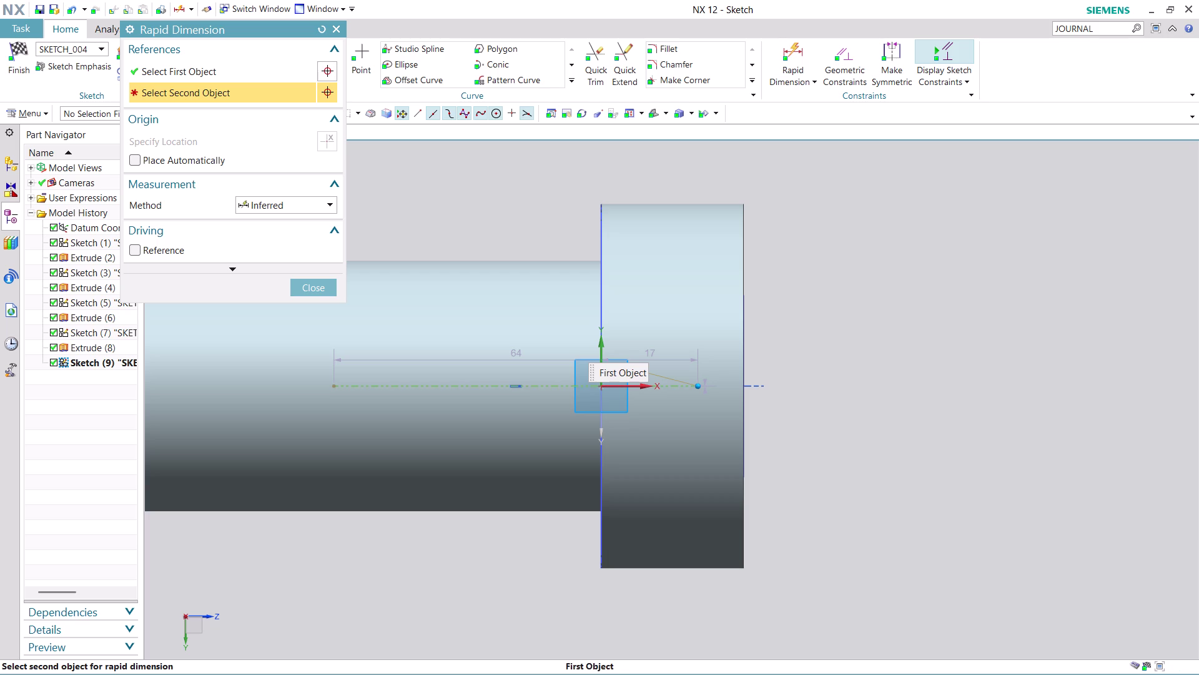
click(743, 397)
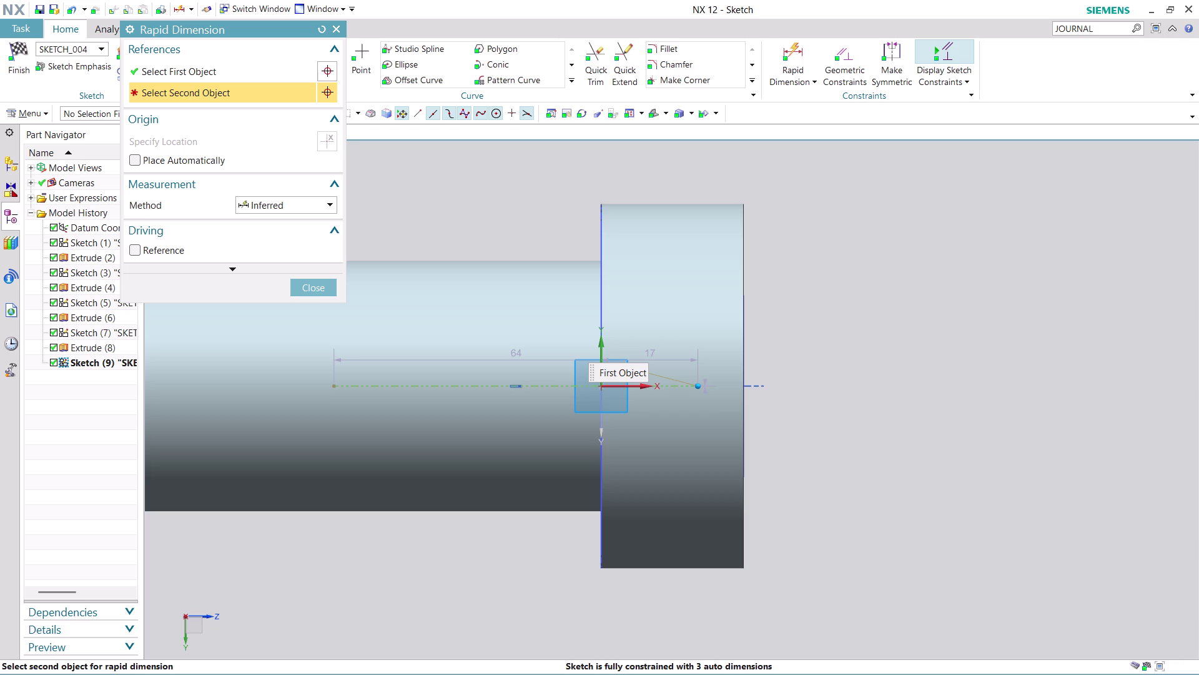
key(Escape)
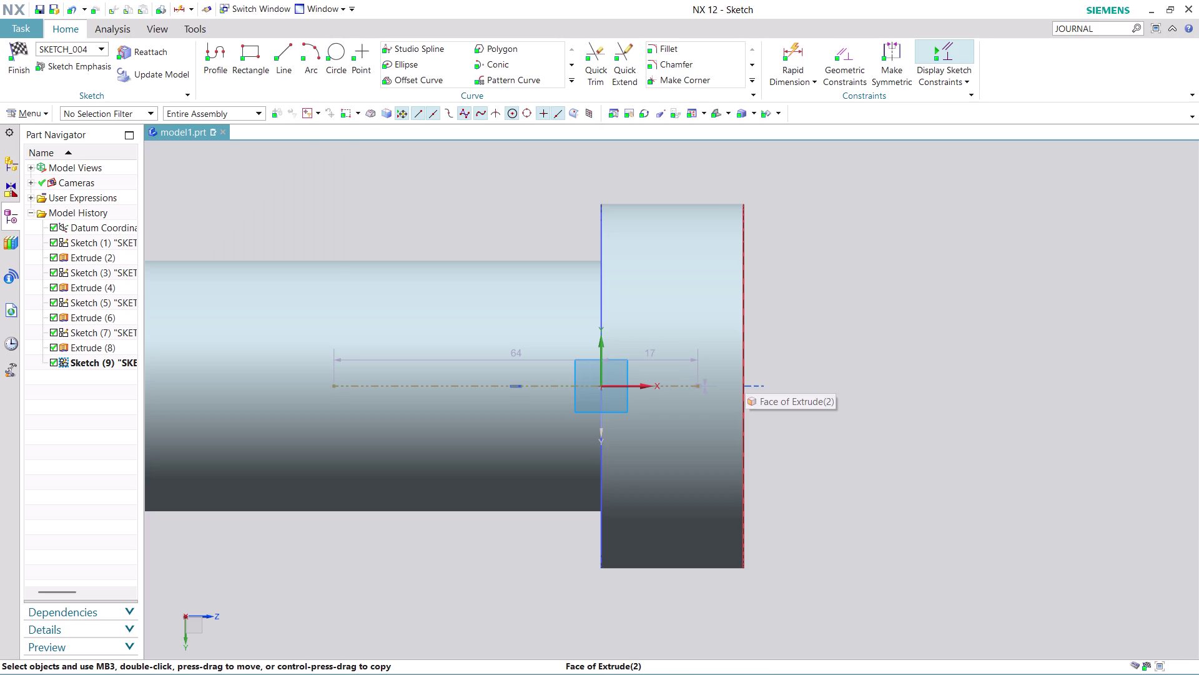
click(794, 51)
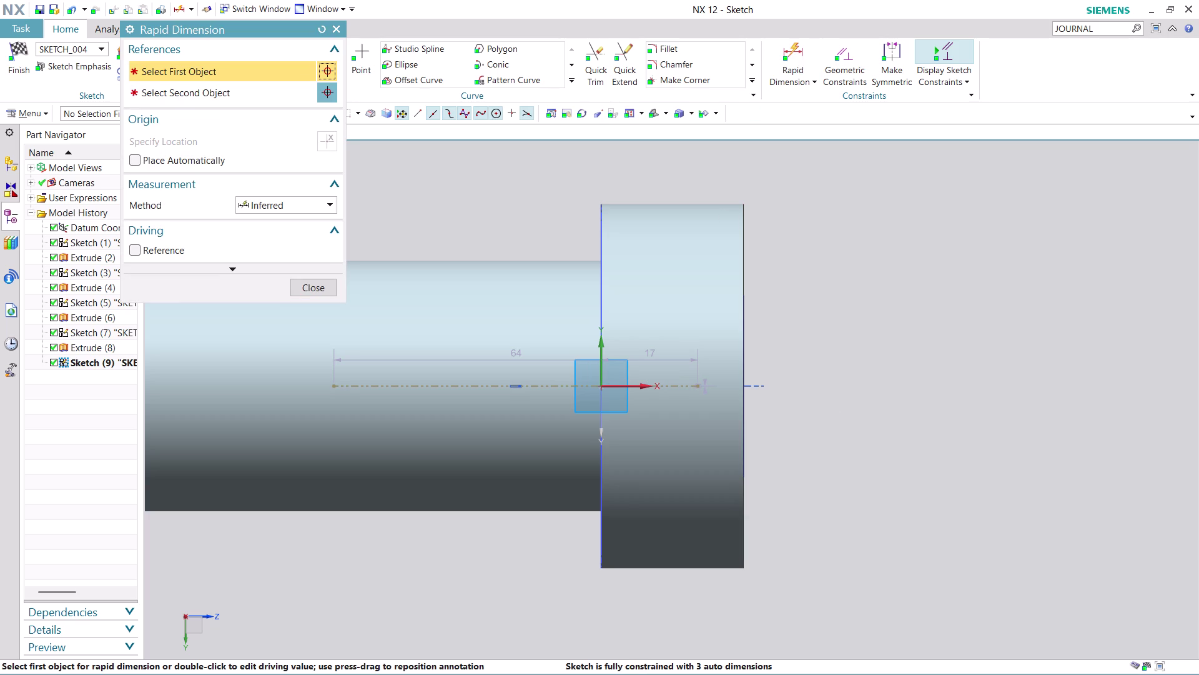
click(744, 386)
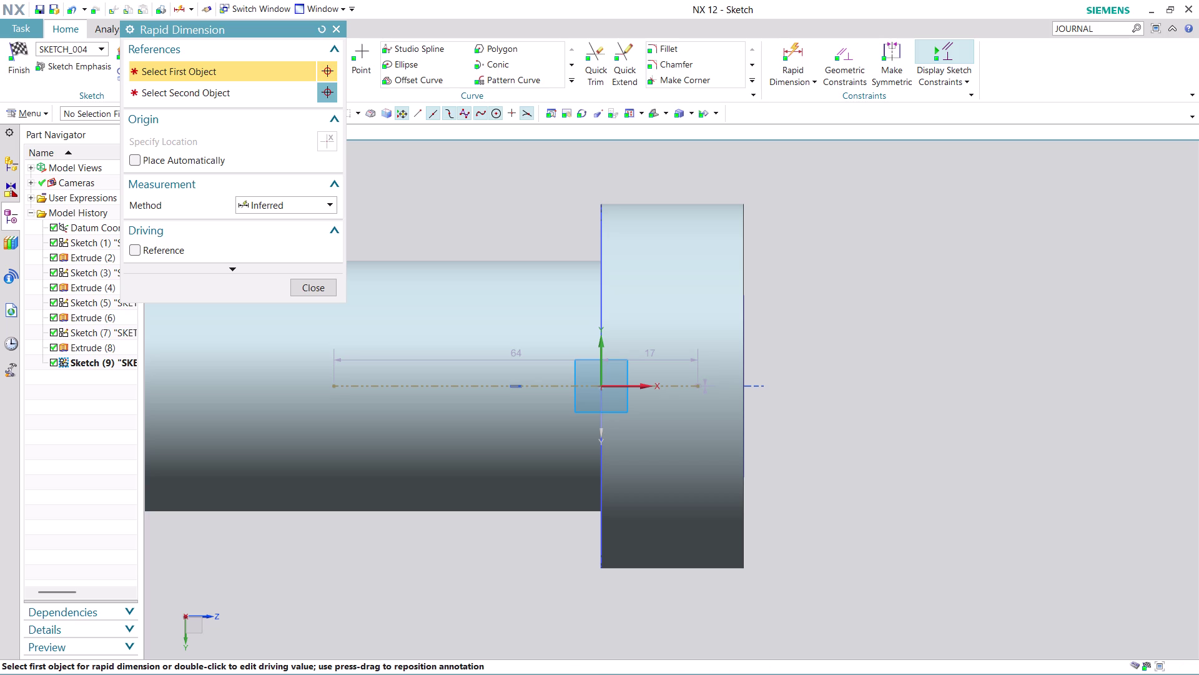
click(744, 395)
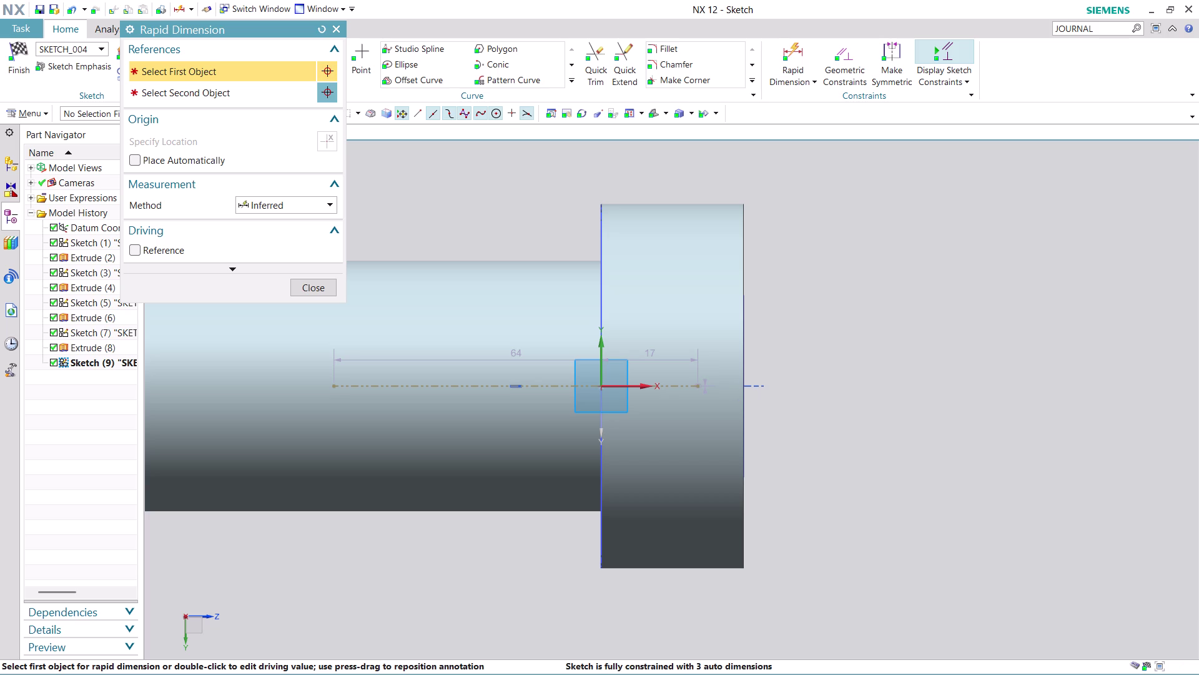
click(314, 287)
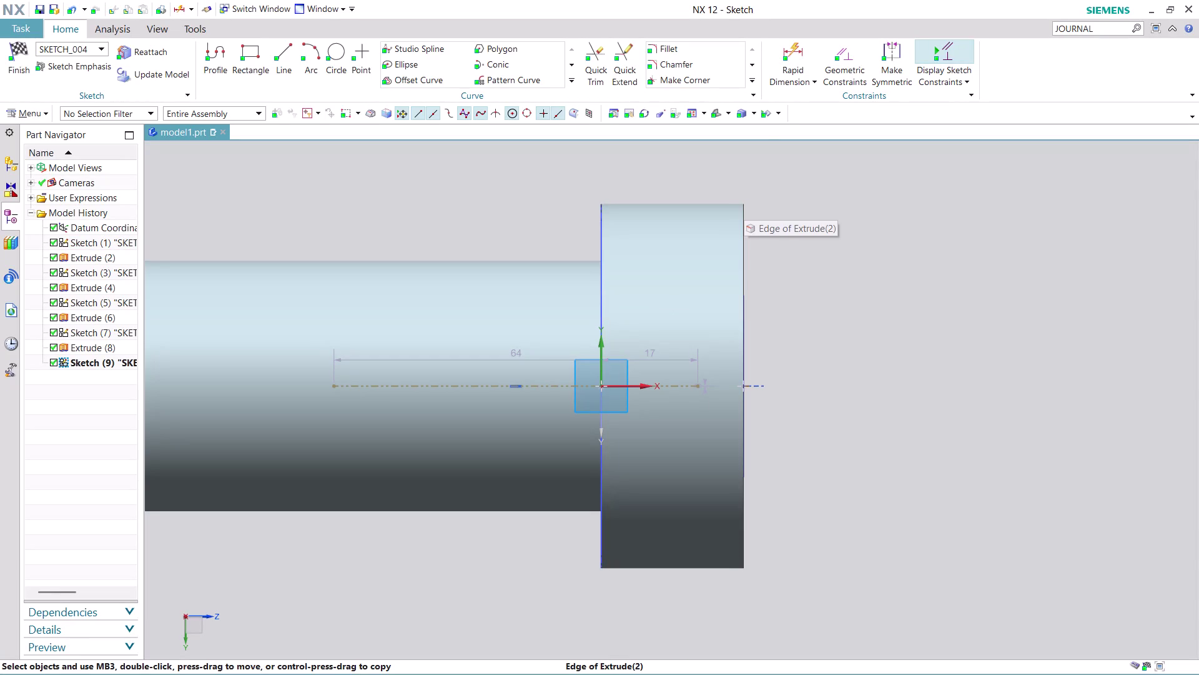
click(803, 50)
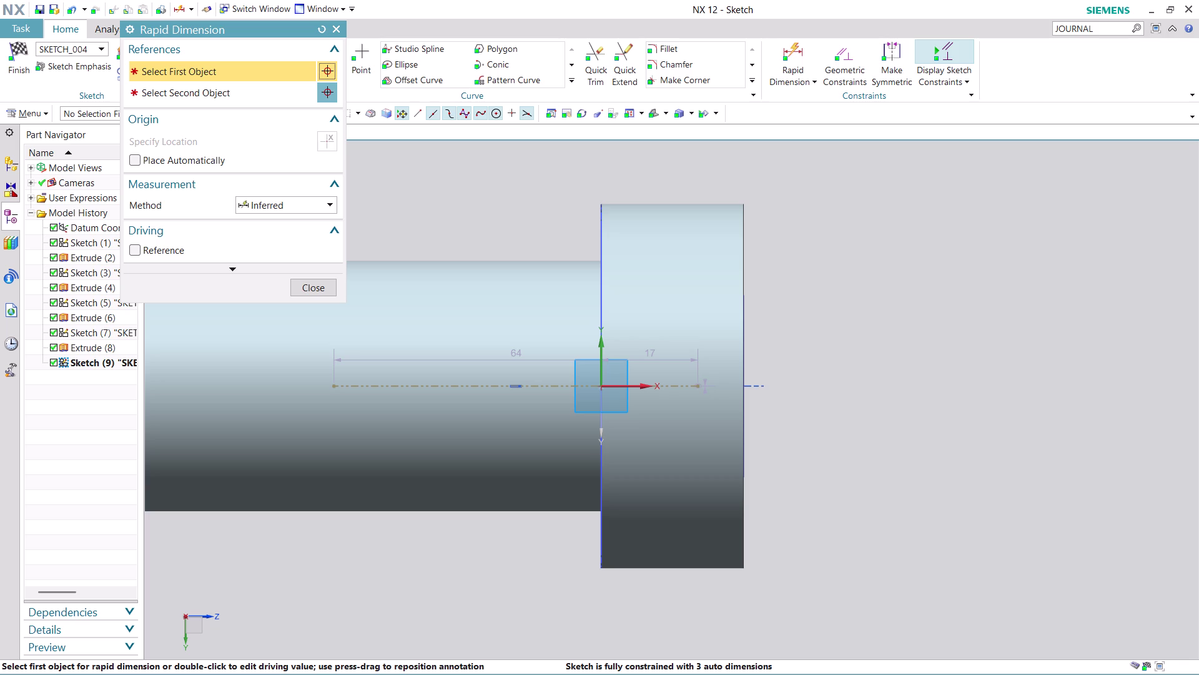
click(319, 281)
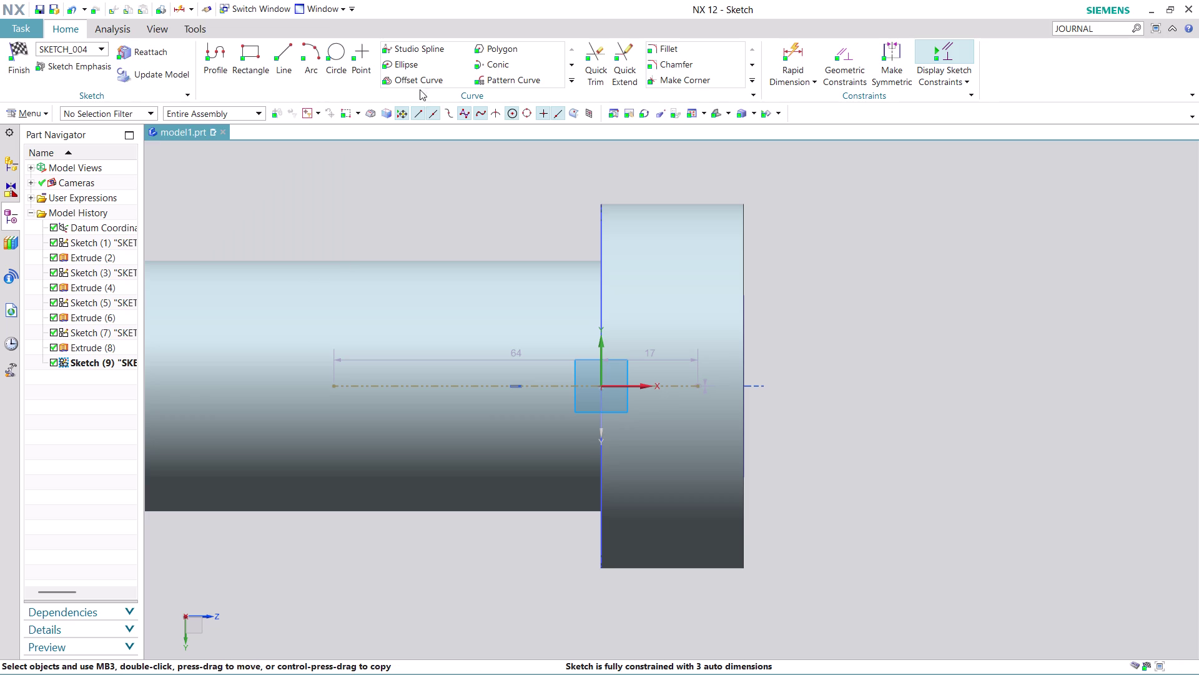
Project the shaft's right end edge into the sketch.
click(577, 79)
click(526, 114)
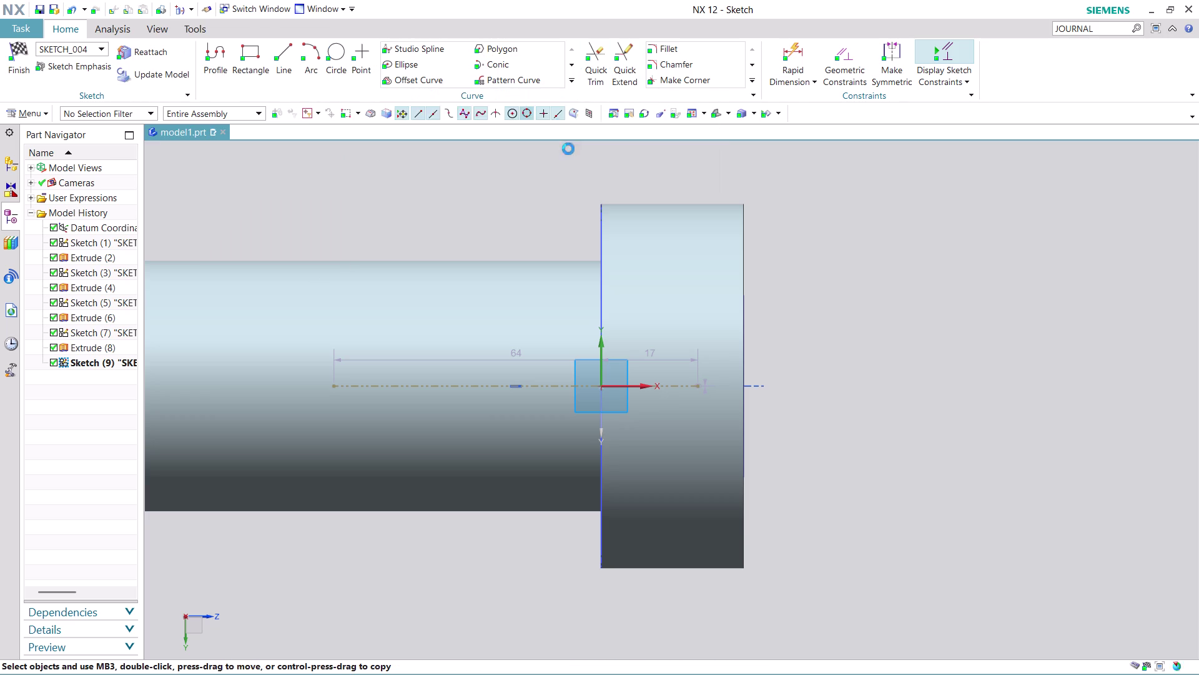
click(744, 295)
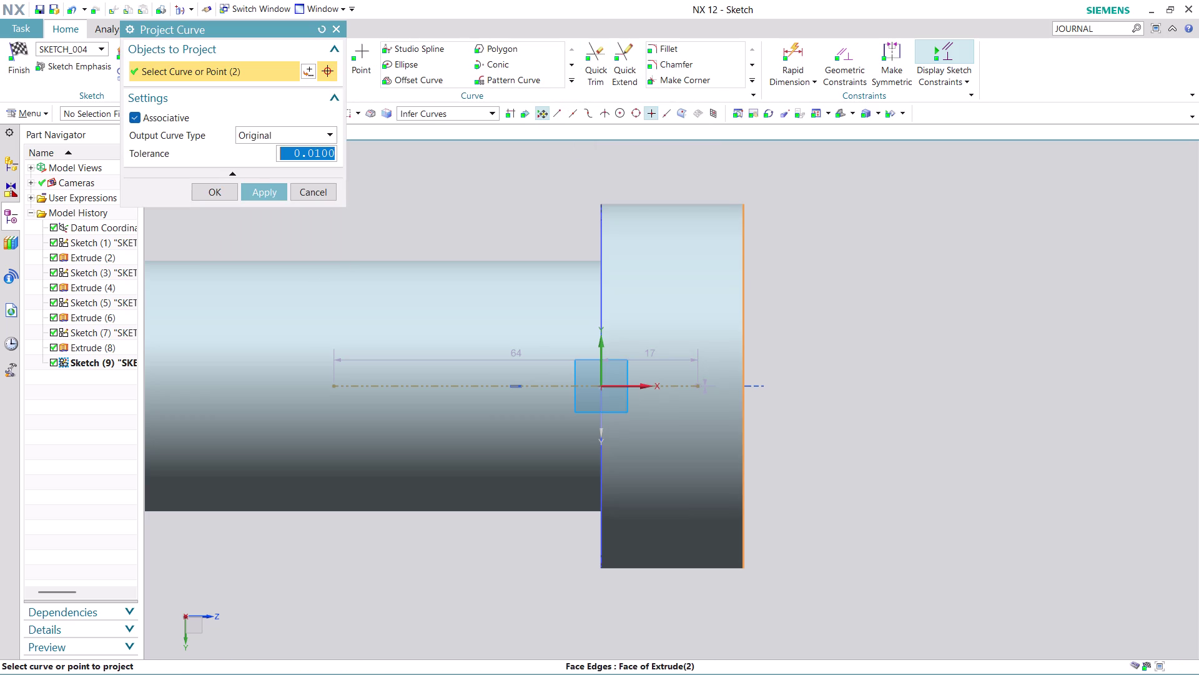
click(271, 193)
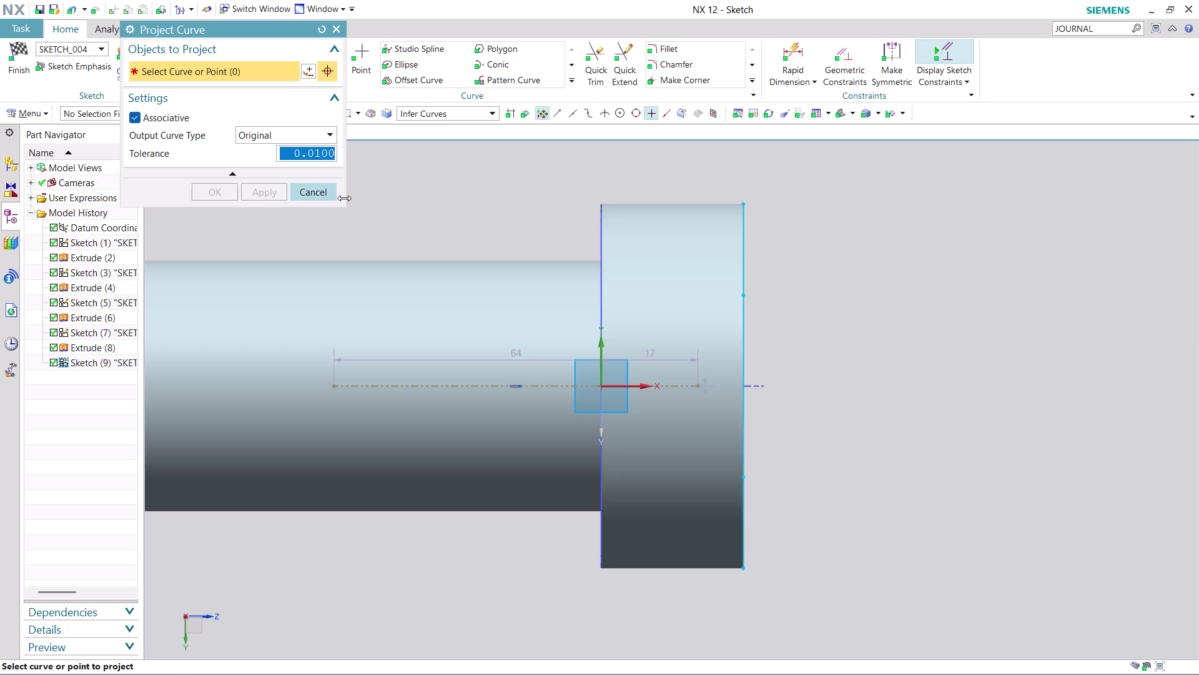
click(328, 190)
Add a horizontal driving dimension p24 = 22 to the projected end edge.
click(789, 46)
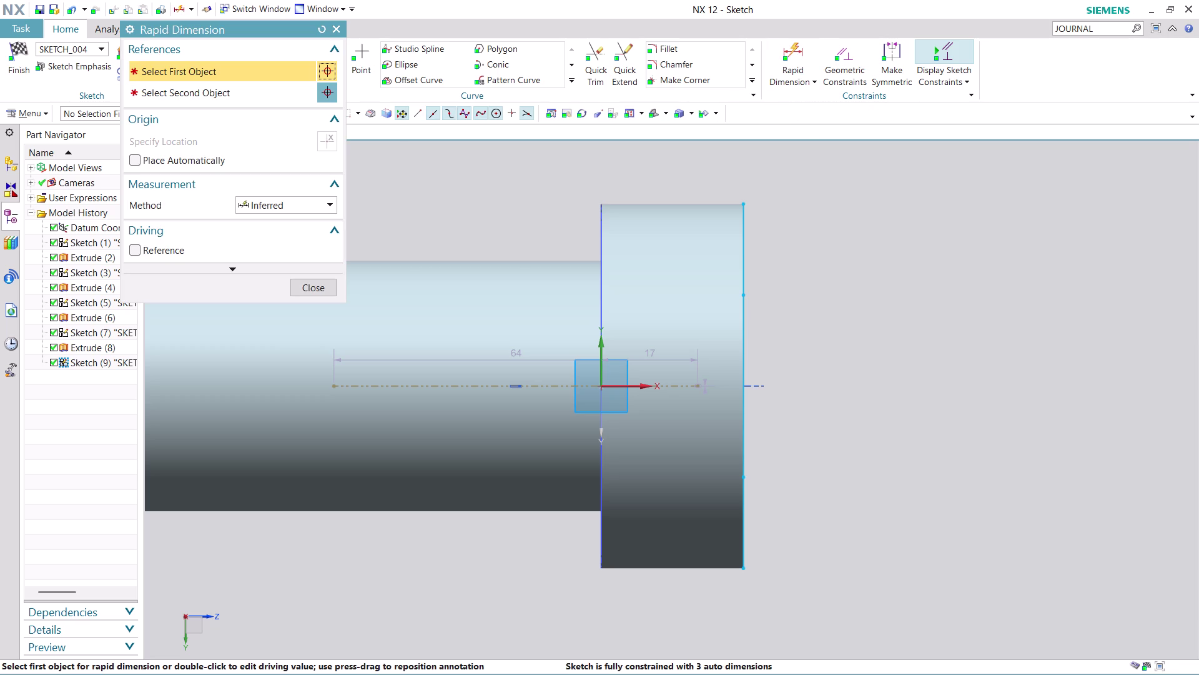
click(744, 250)
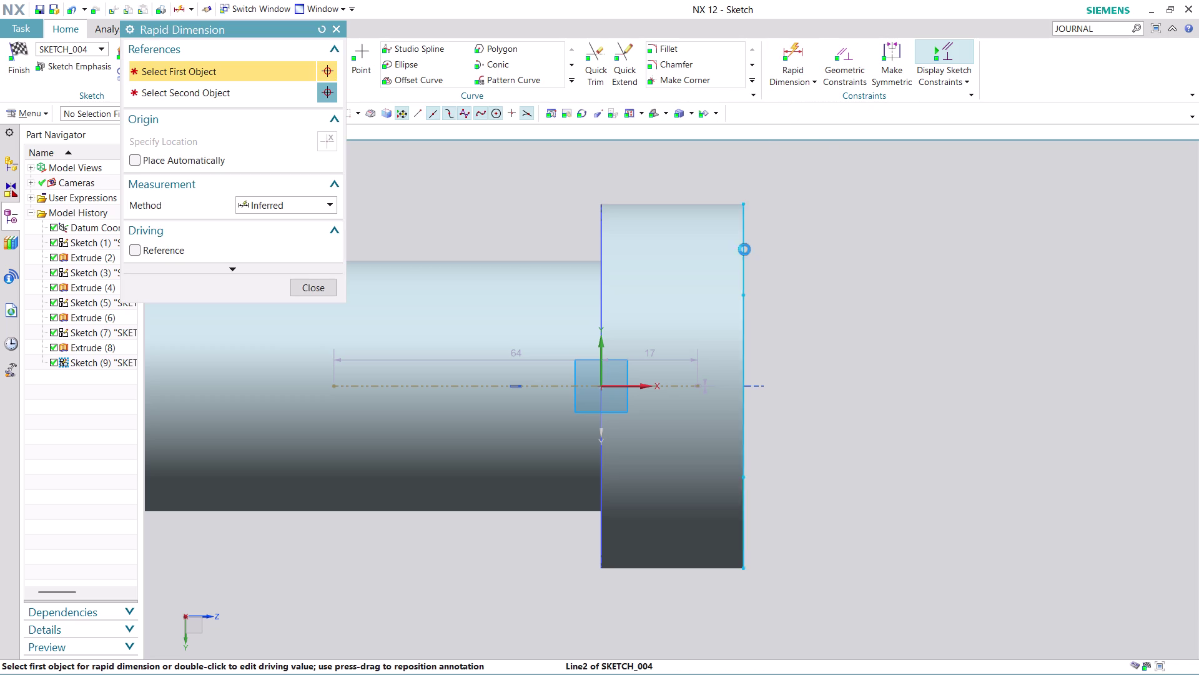
click(697, 387)
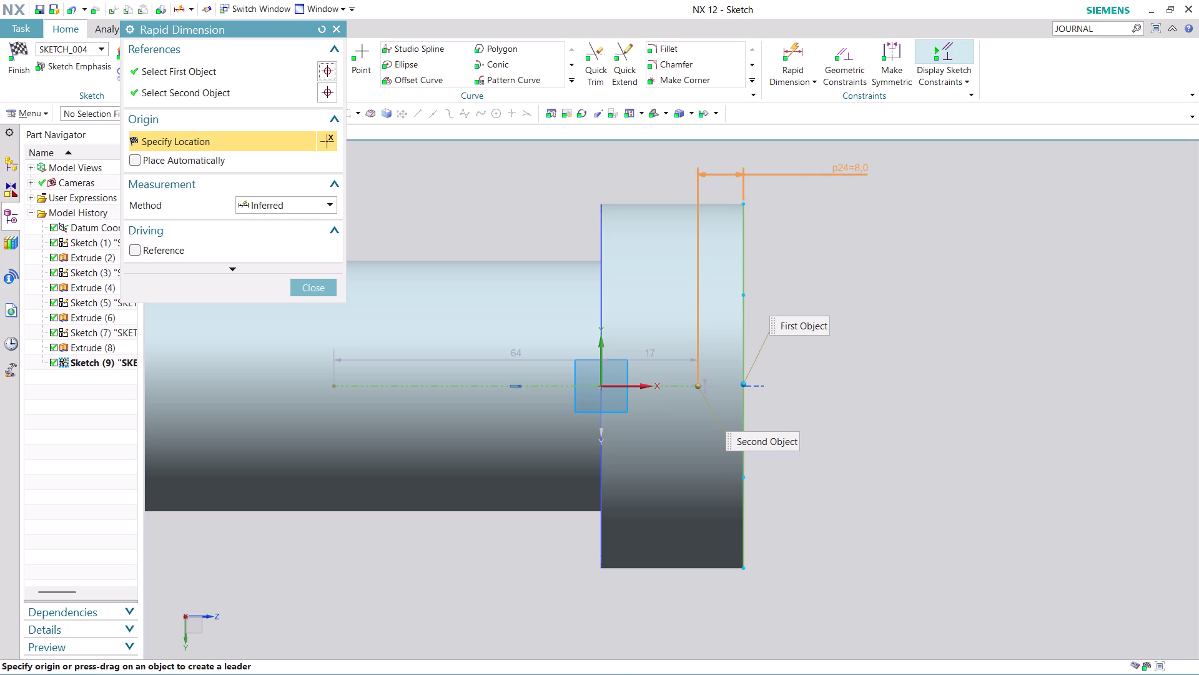
click(850, 168)
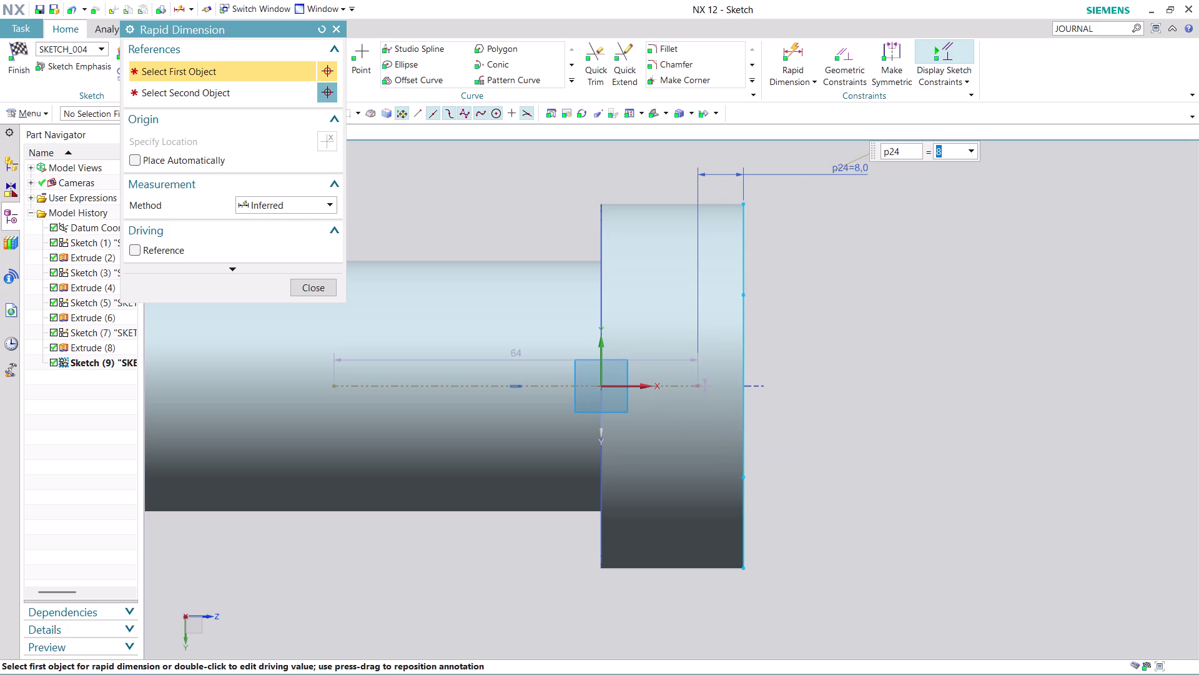
text(2)
text(2)
key(Return)
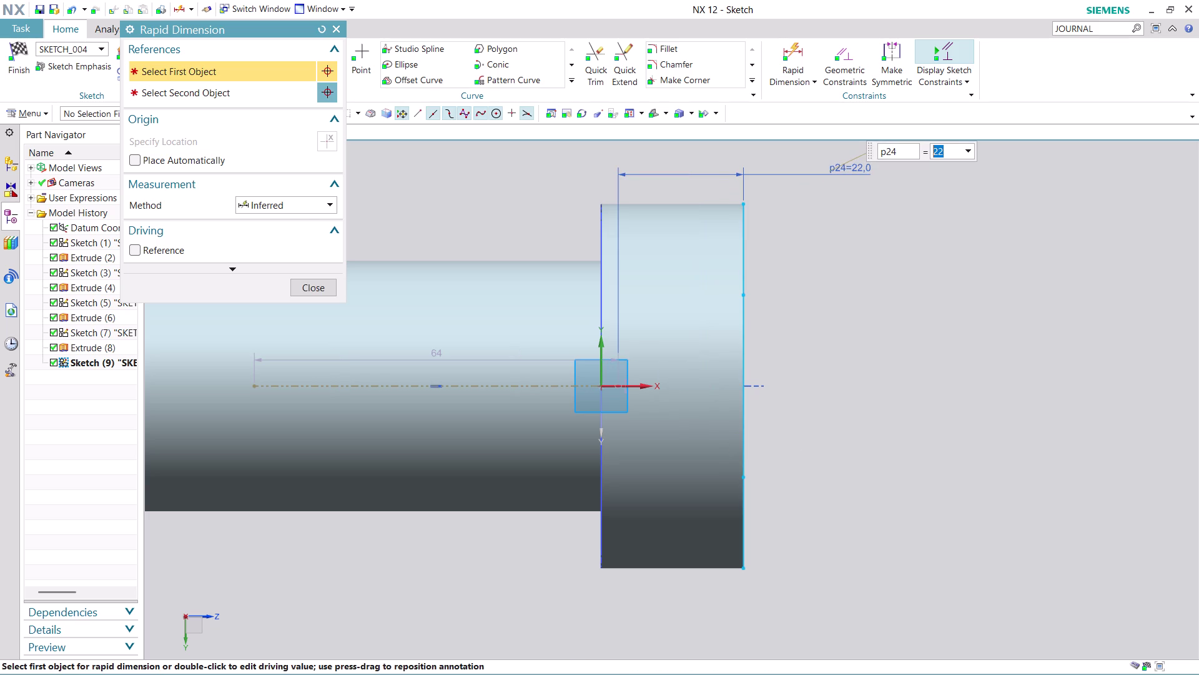
click(318, 286)
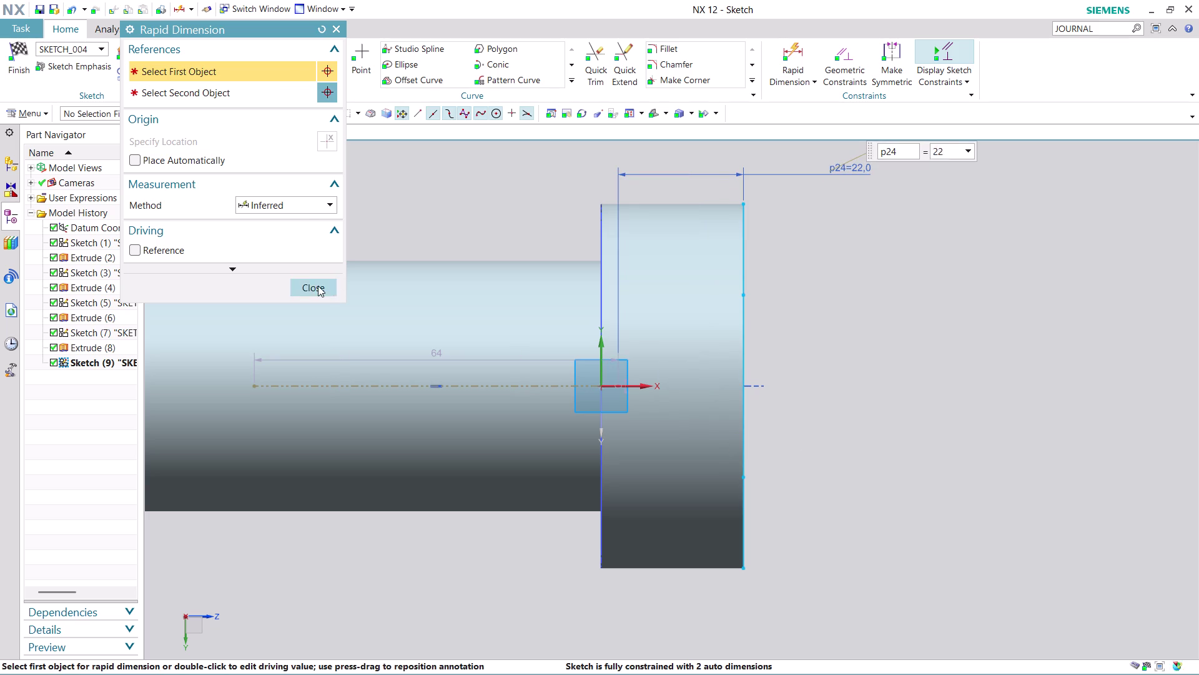
scroll(down, 3)
scroll(up, 3)
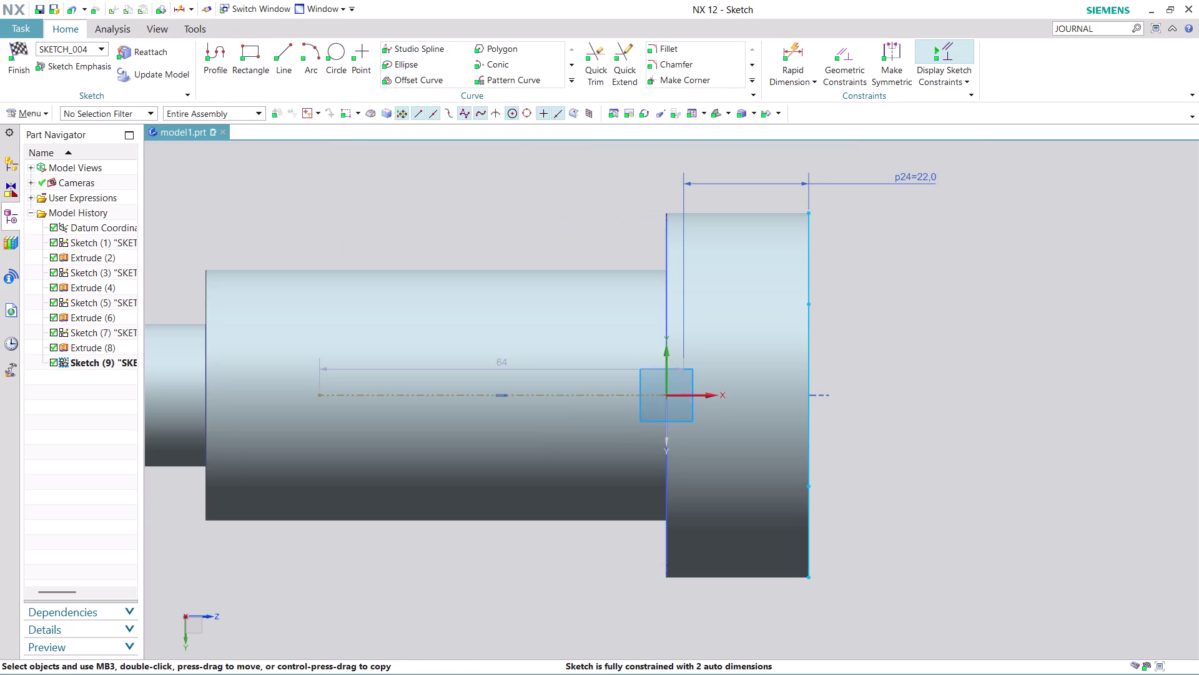
Edit the axis line's 64 mm dimension to a driving p25 = 30.
scroll(up, 3)
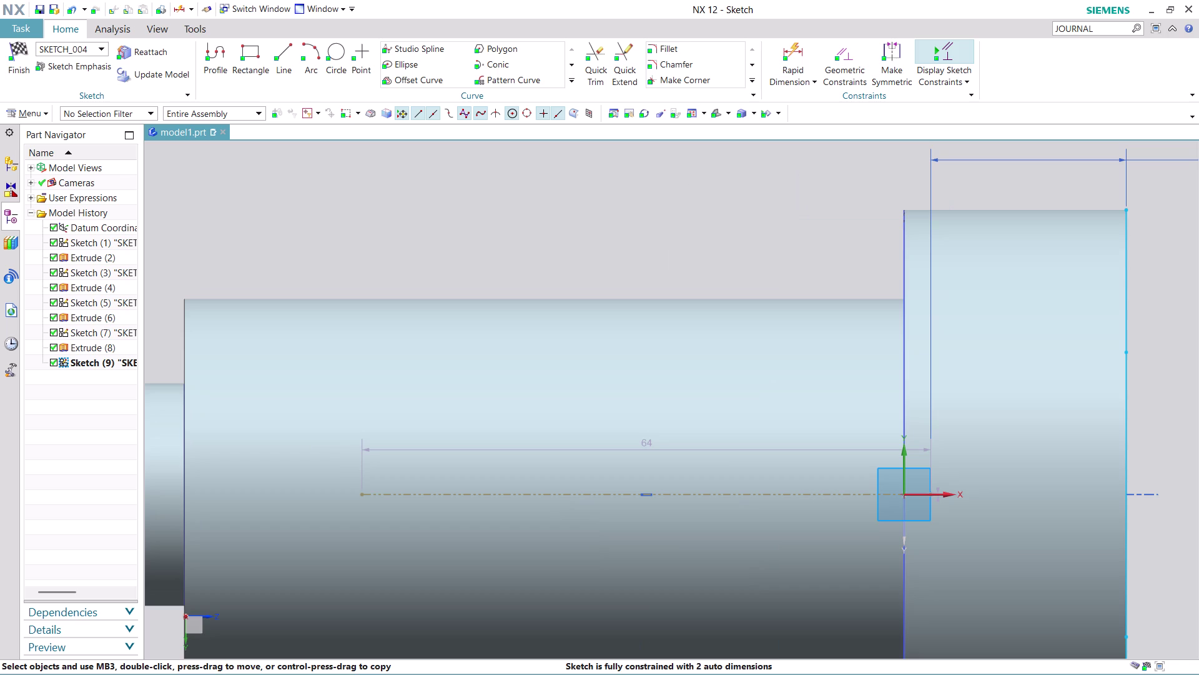
scroll(down, 3)
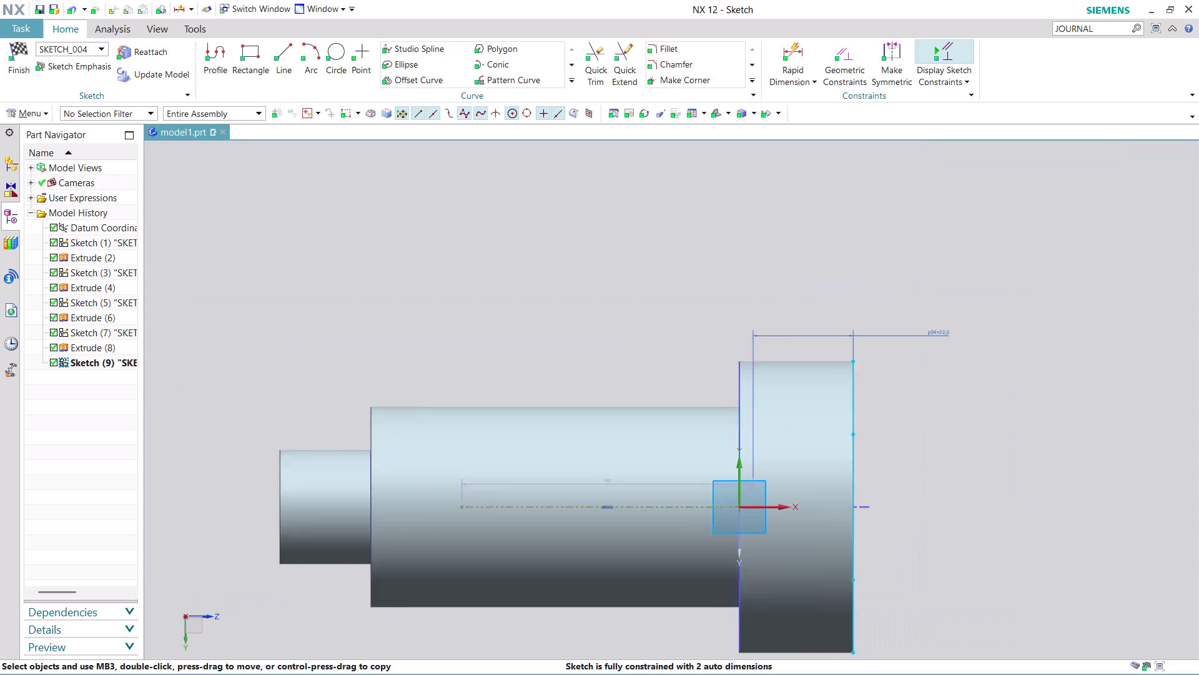
scroll(down, 3)
scroll(up, 3)
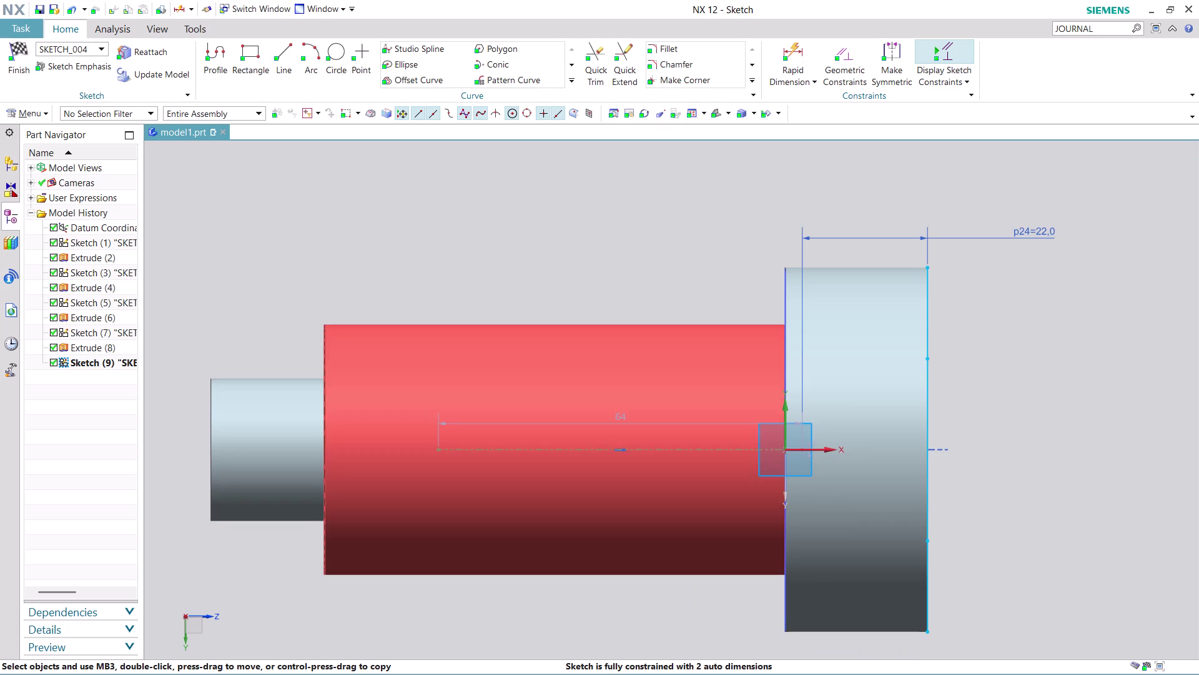
drag(623, 416, 608, 219)
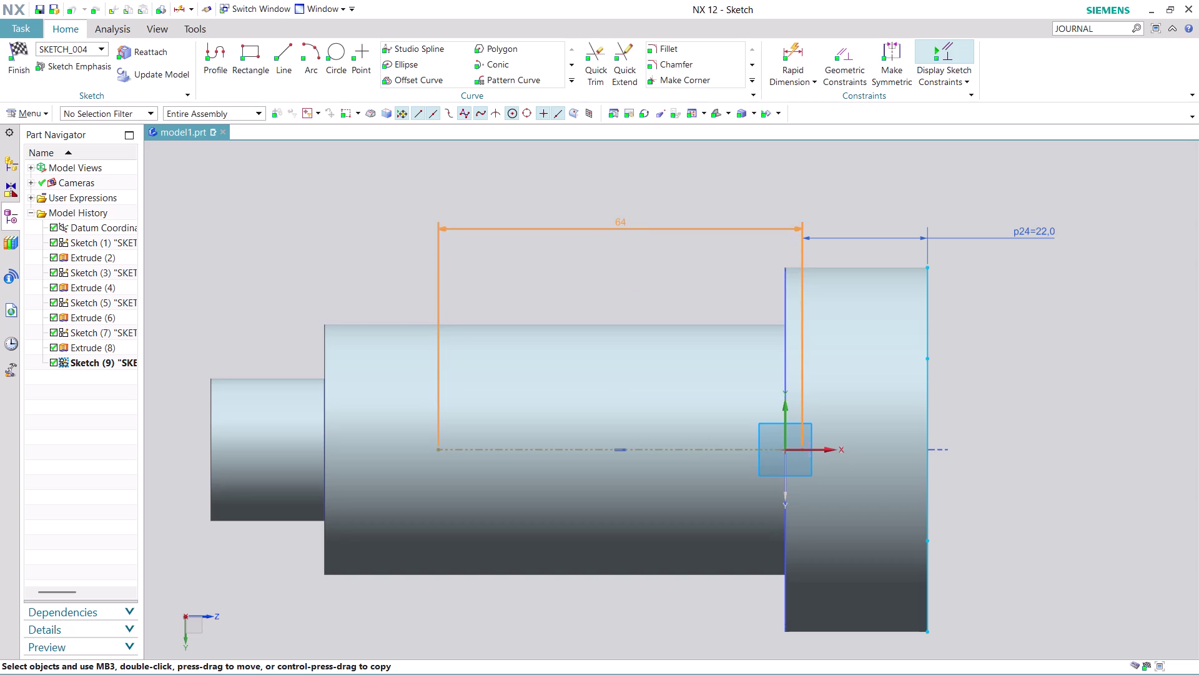
drag(608, 220, 609, 201)
double_click(615, 202)
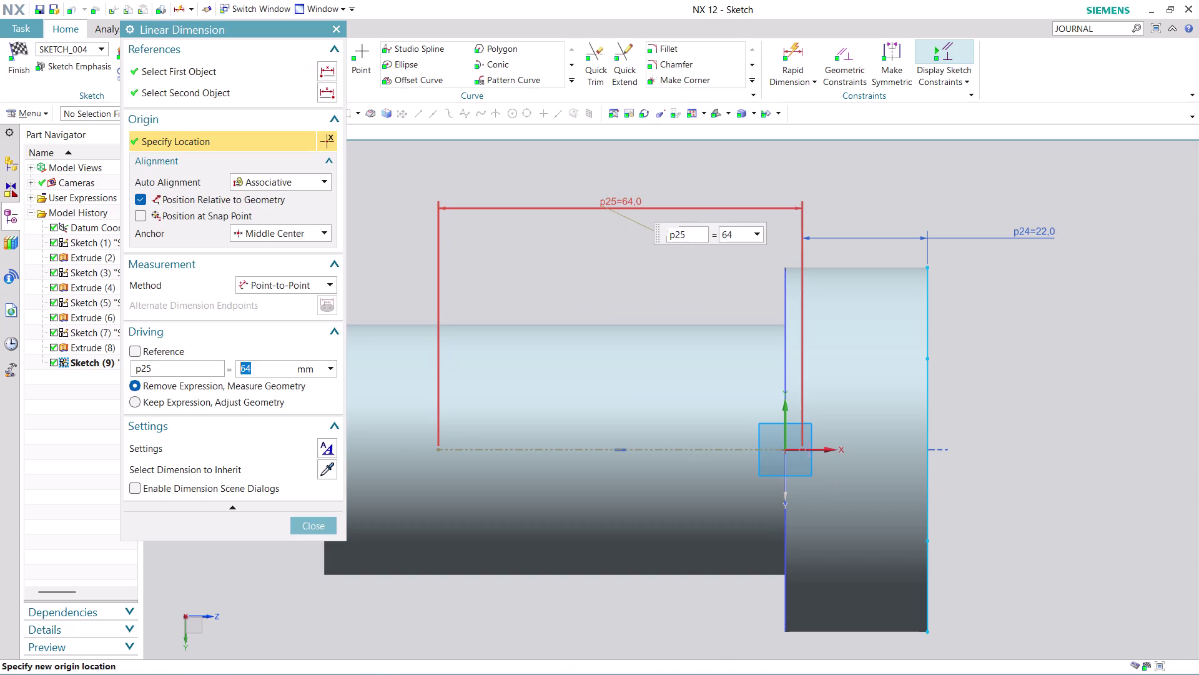
text(30)
key(Return)
click(314, 525)
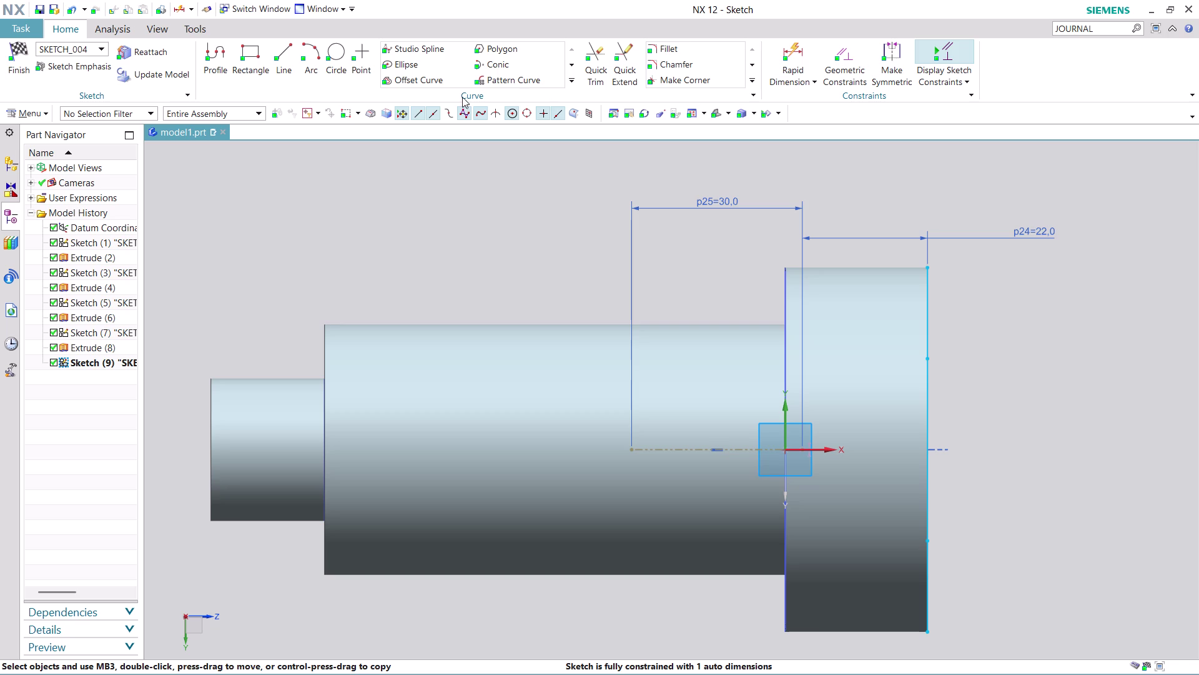
click(289, 46)
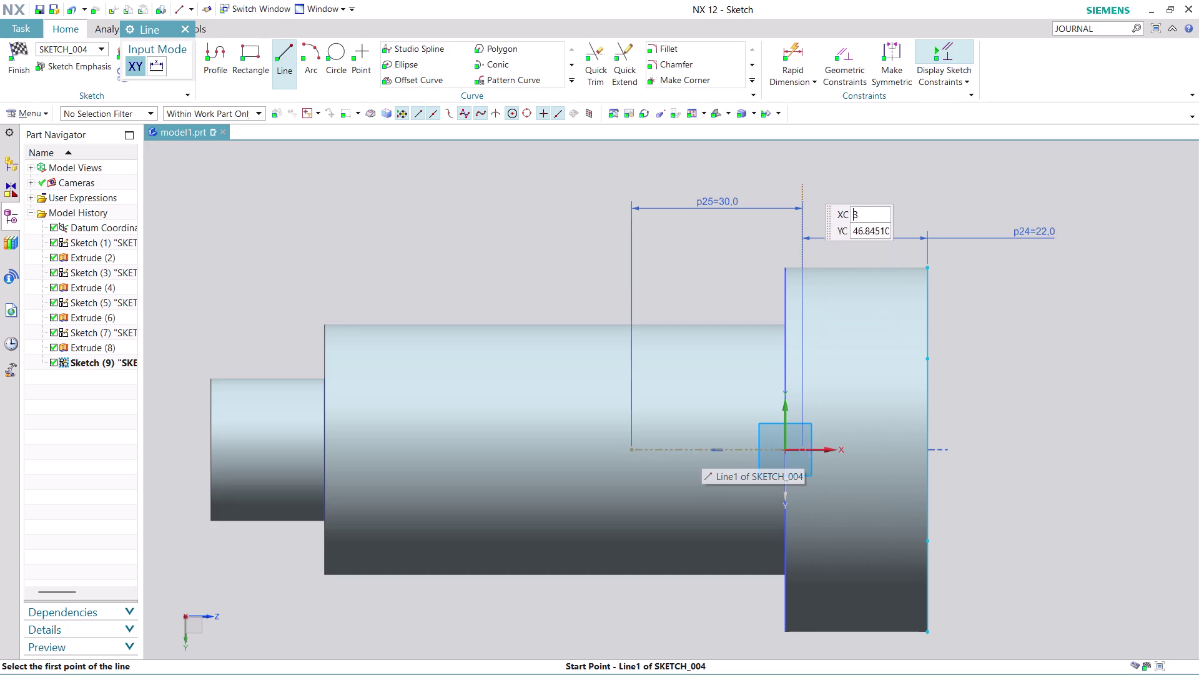
Draw a vertical line across the shaft beside the large step.
click(804, 153)
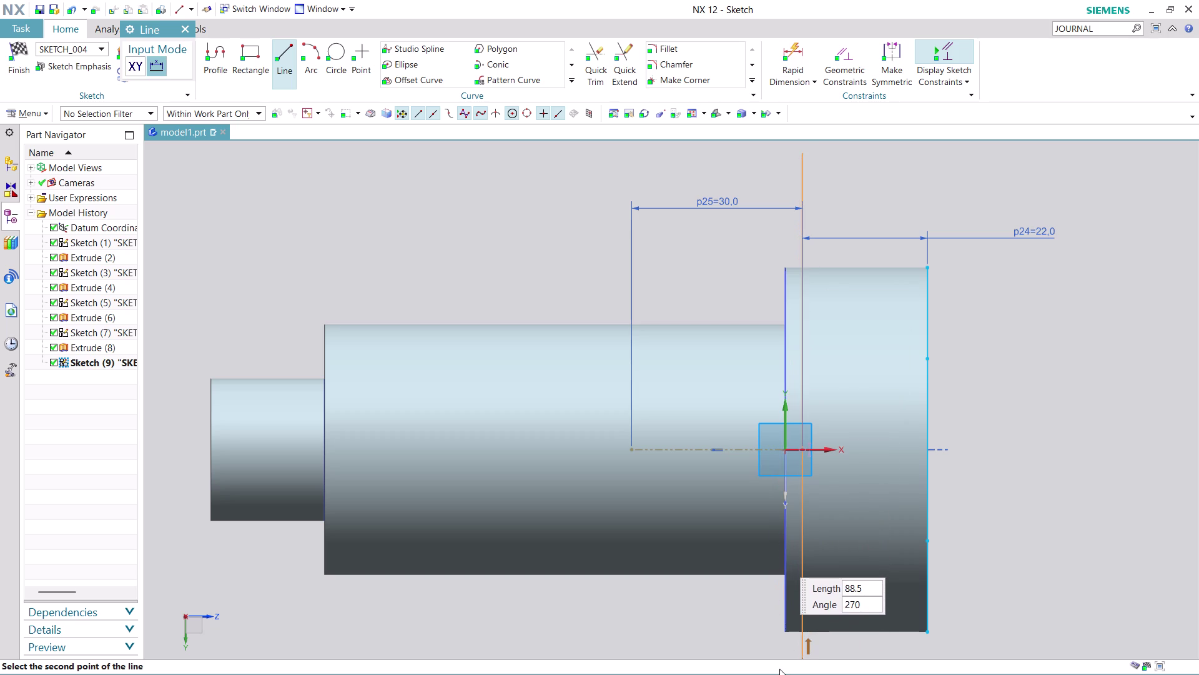
click(783, 648)
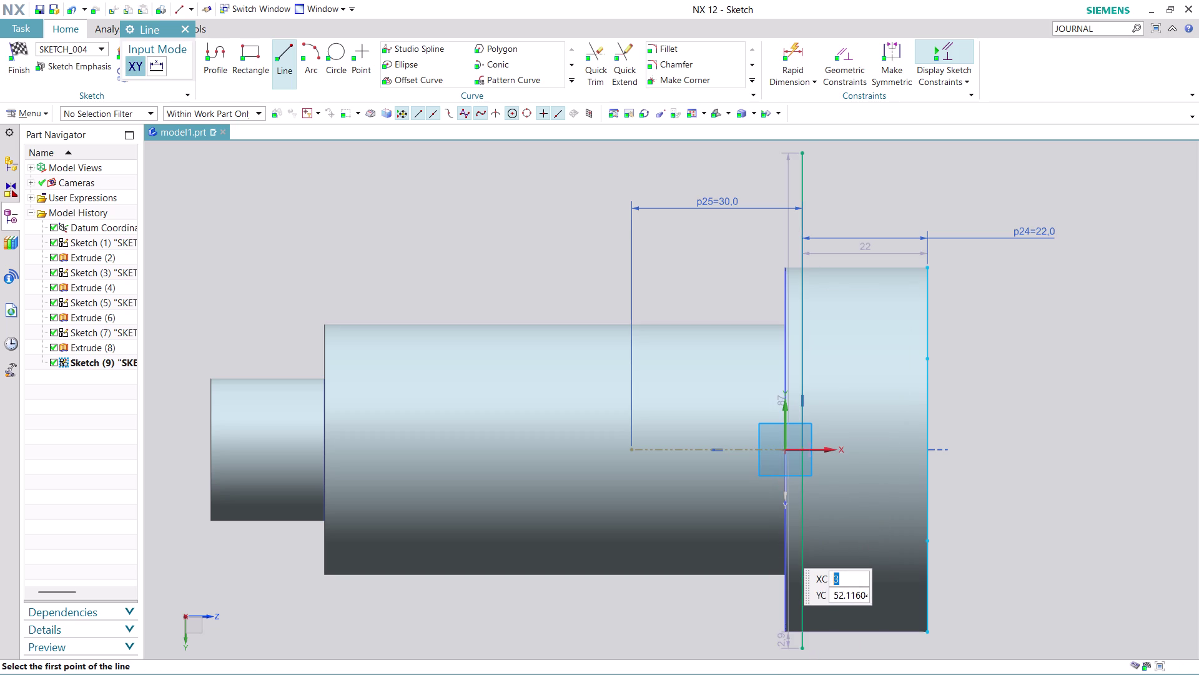
scroll(down, 3)
scroll(up, 3)
scroll(down, 3)
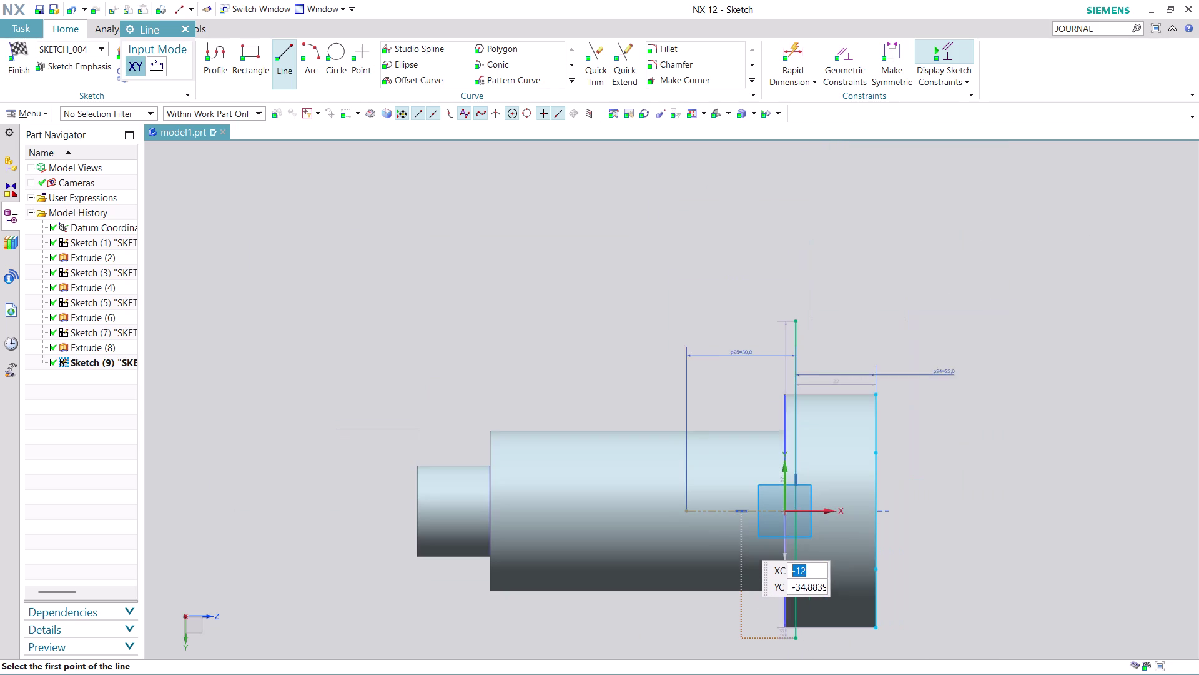
scroll(up, 3)
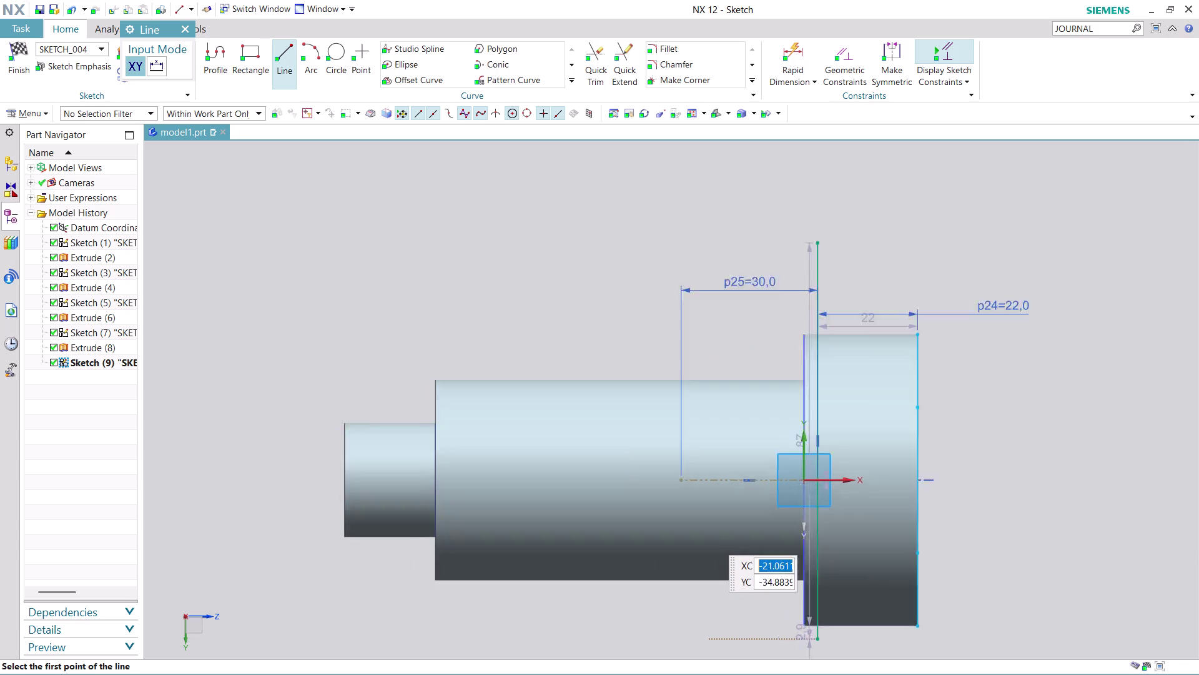
scroll(up, 3)
scroll(down, 3)
scroll(up, 3)
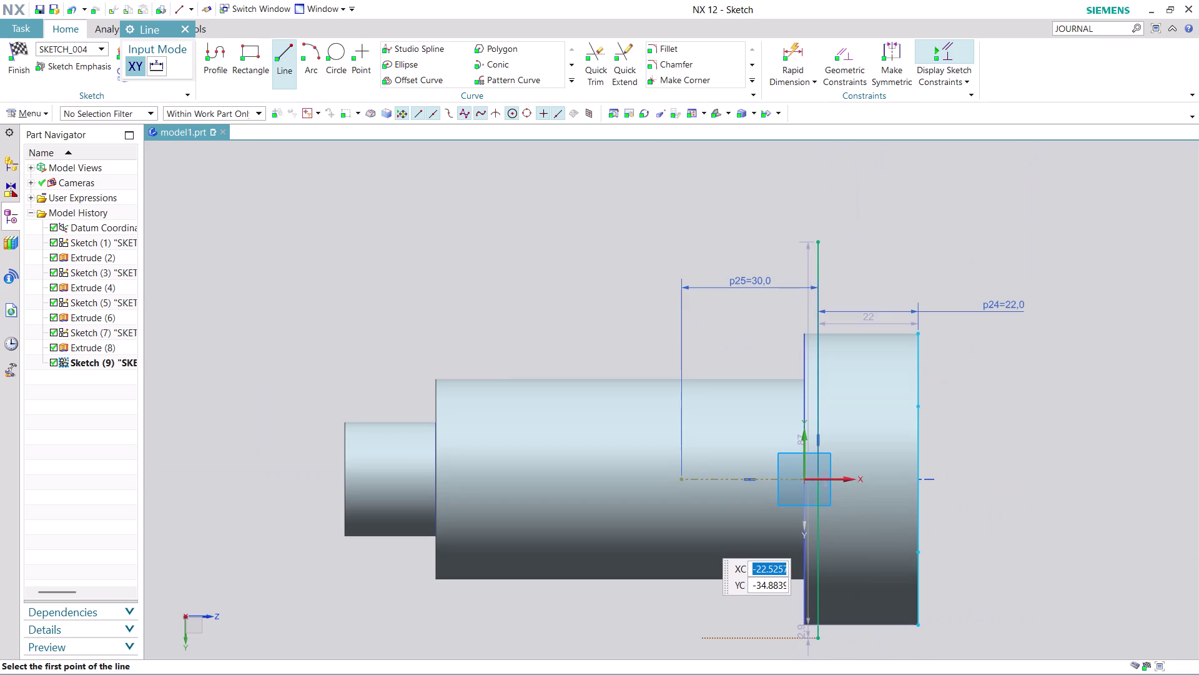
middle_drag(702, 624, 702, 564)
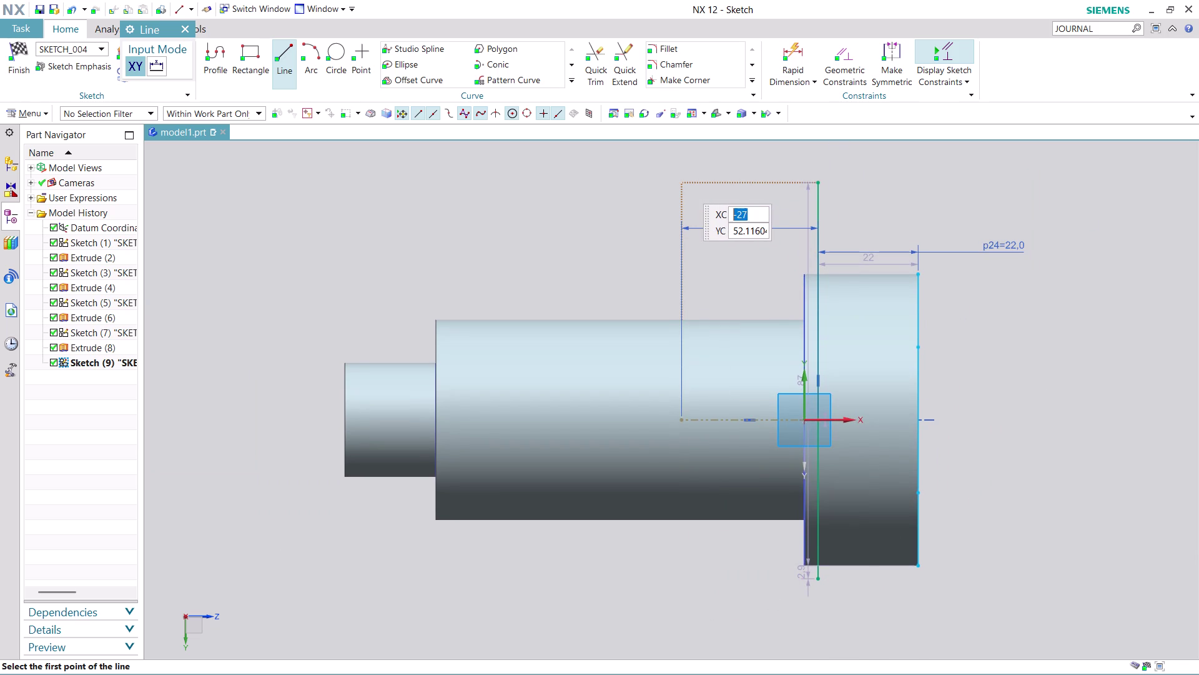
Draw a second vertical line across the shaft at the 30 mm mark.
click(683, 183)
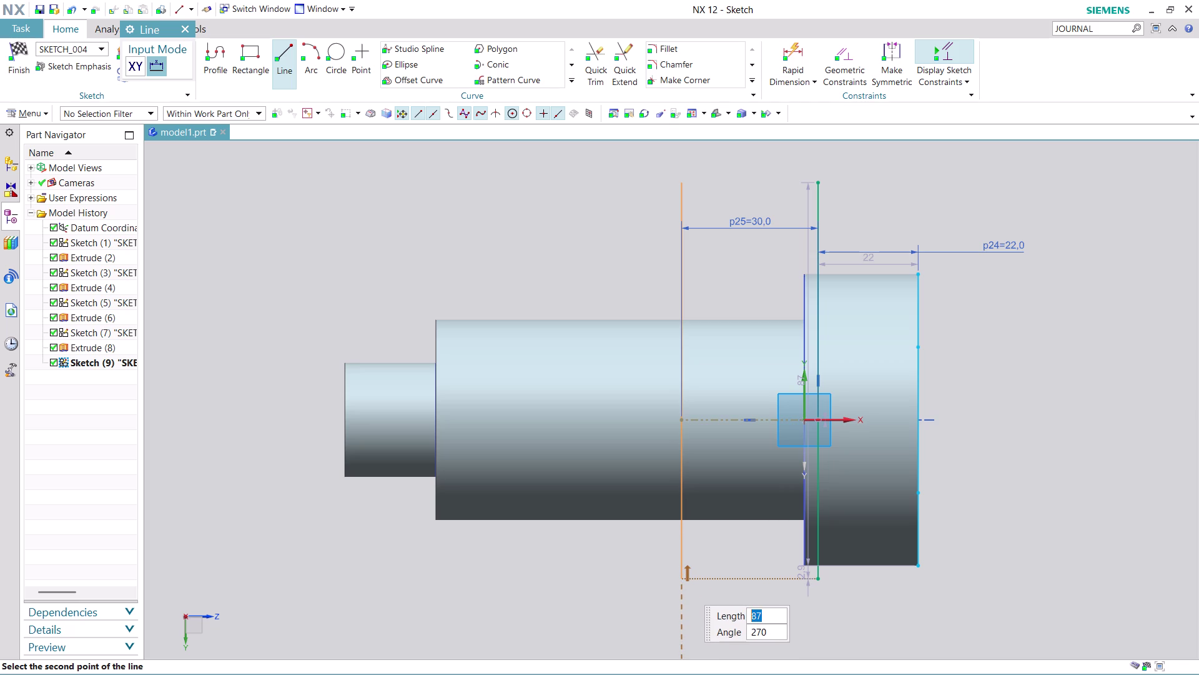
click(684, 584)
key(Escape)
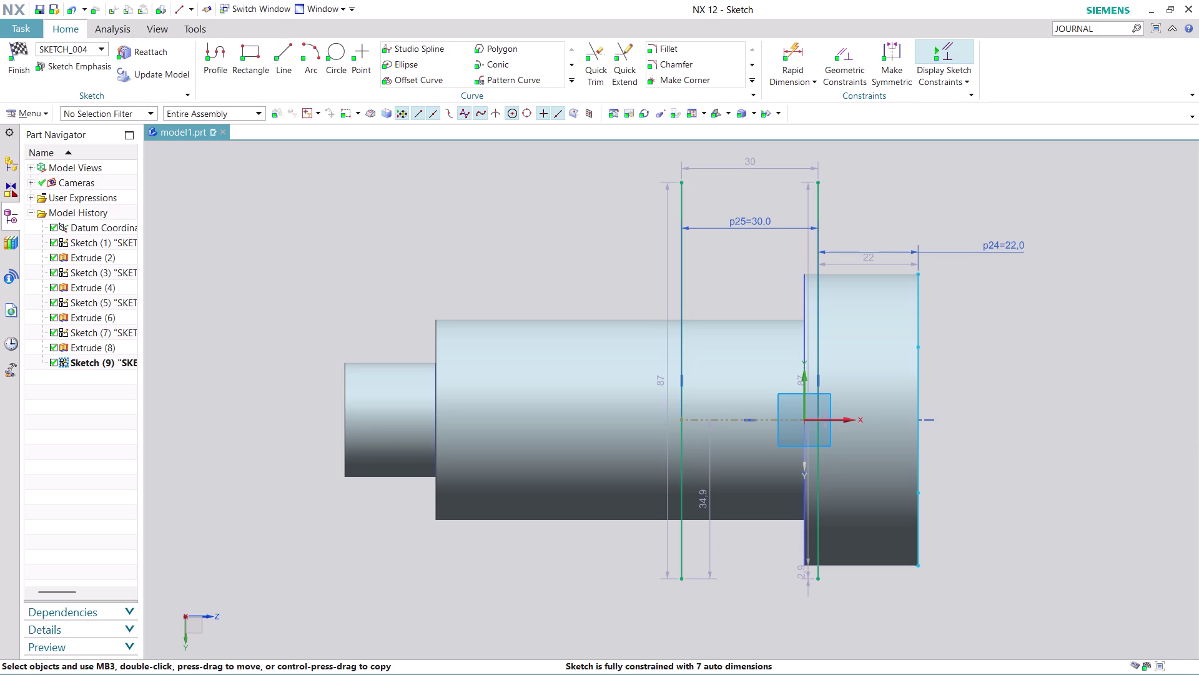
right_click(684, 300)
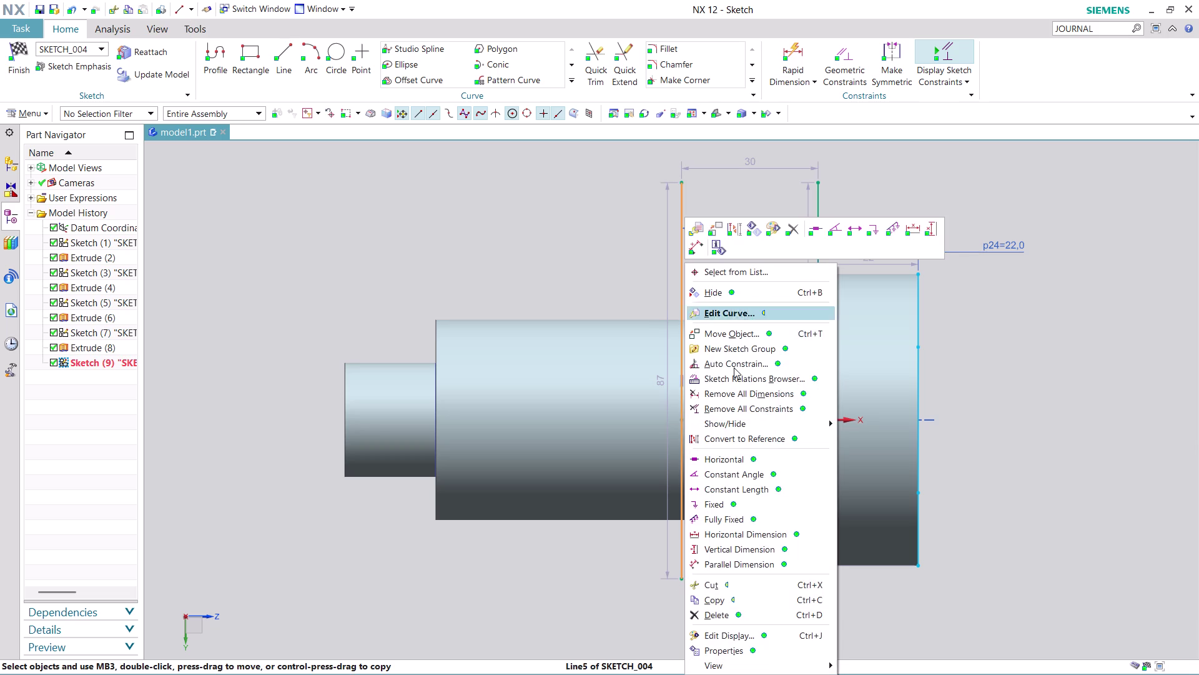
Convert the left line to reference and shift it, then undo those changes.
click(778, 428)
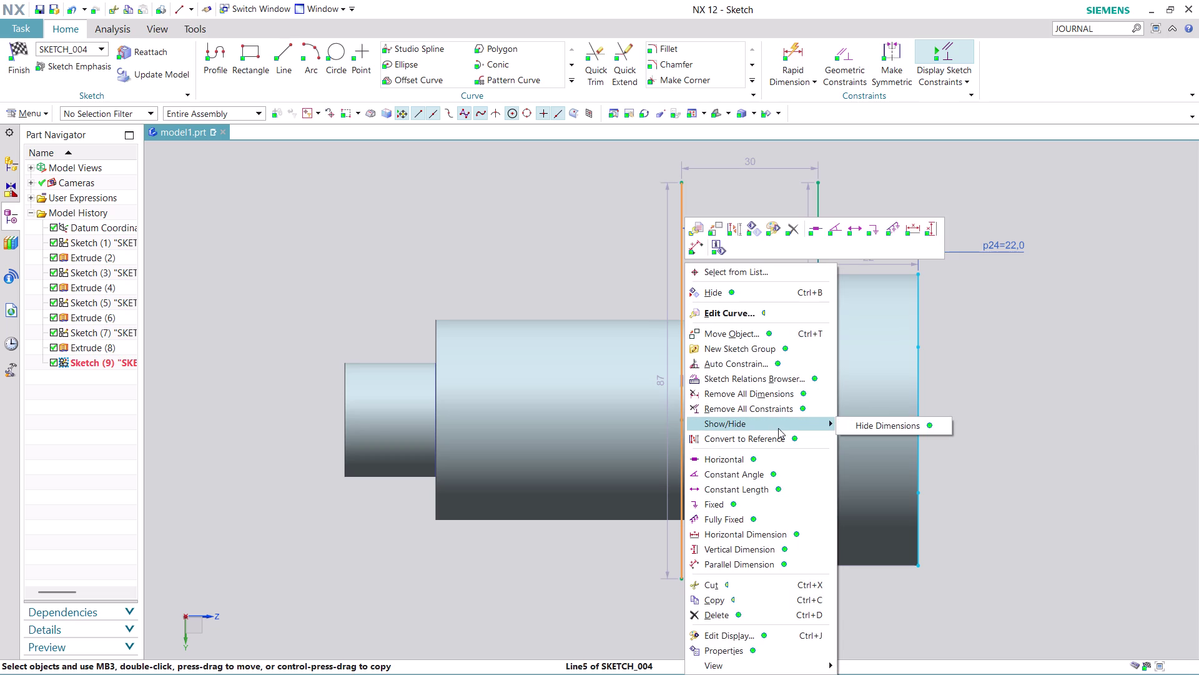
click(777, 439)
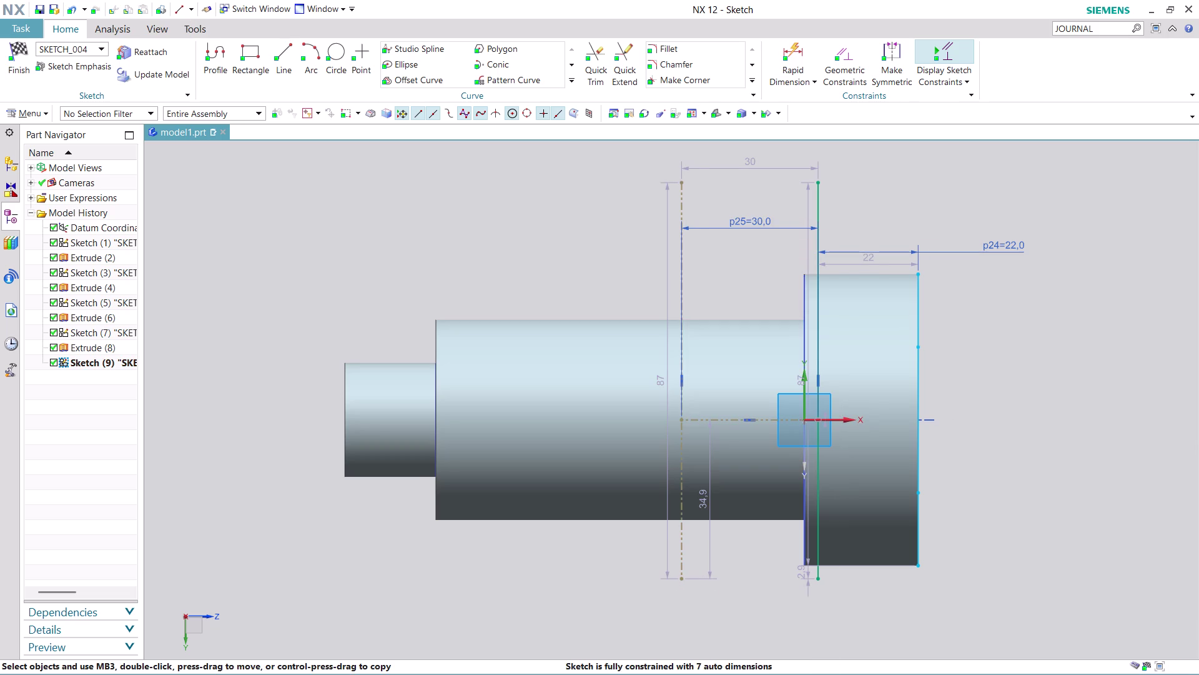
drag(681, 578, 688, 606)
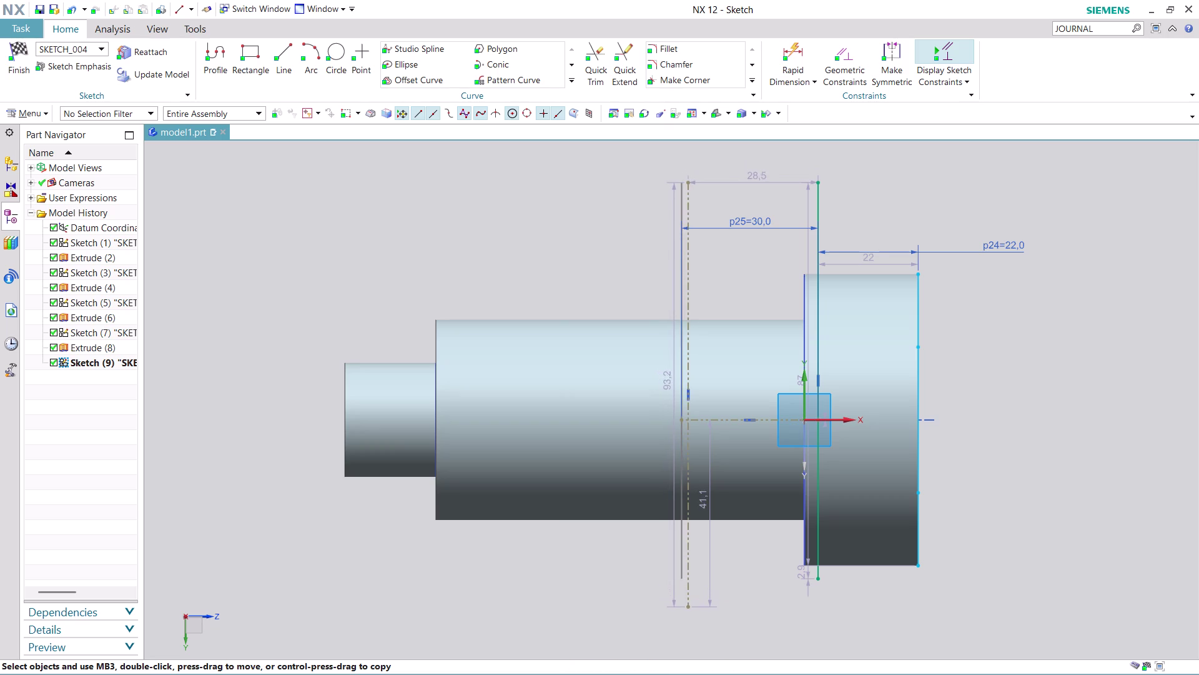
drag(688, 606, 682, 590)
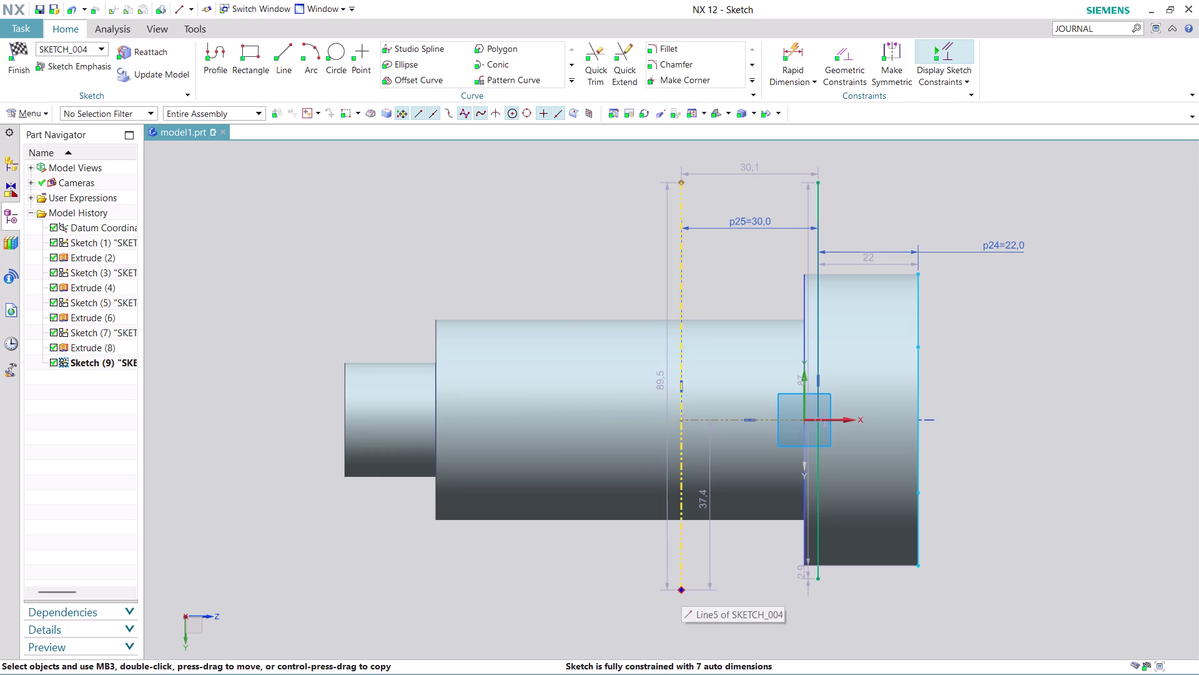
key(ctrl+z)
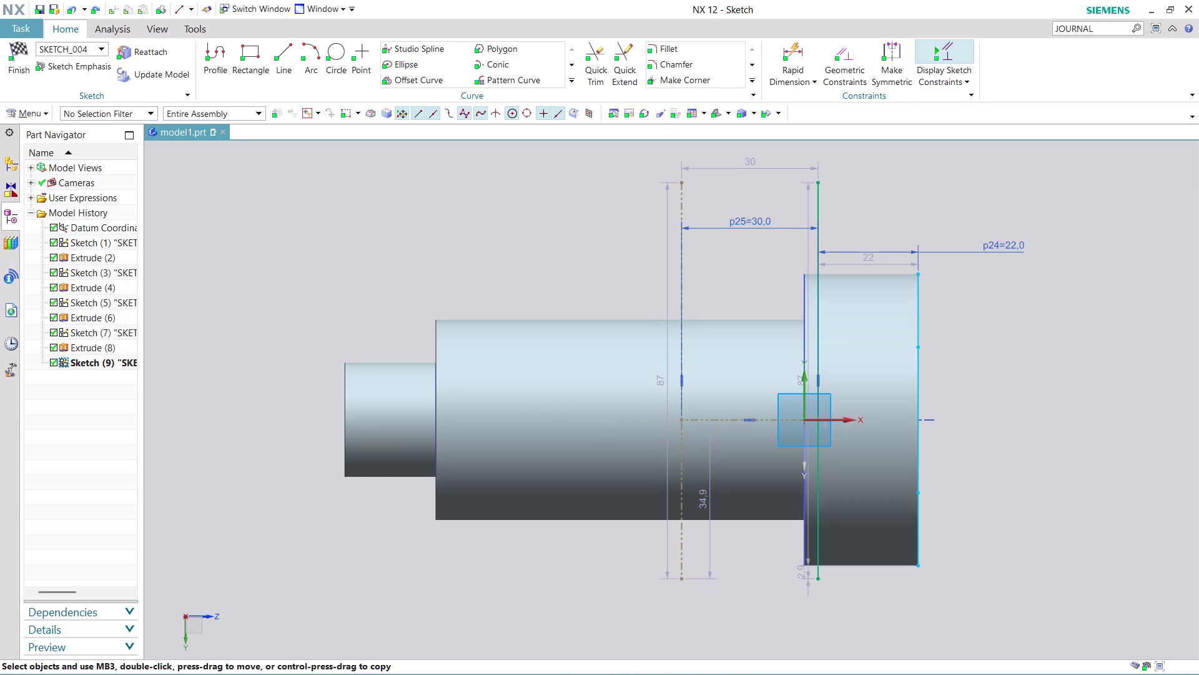
key(ctrl+z)
key(ctrl+z)
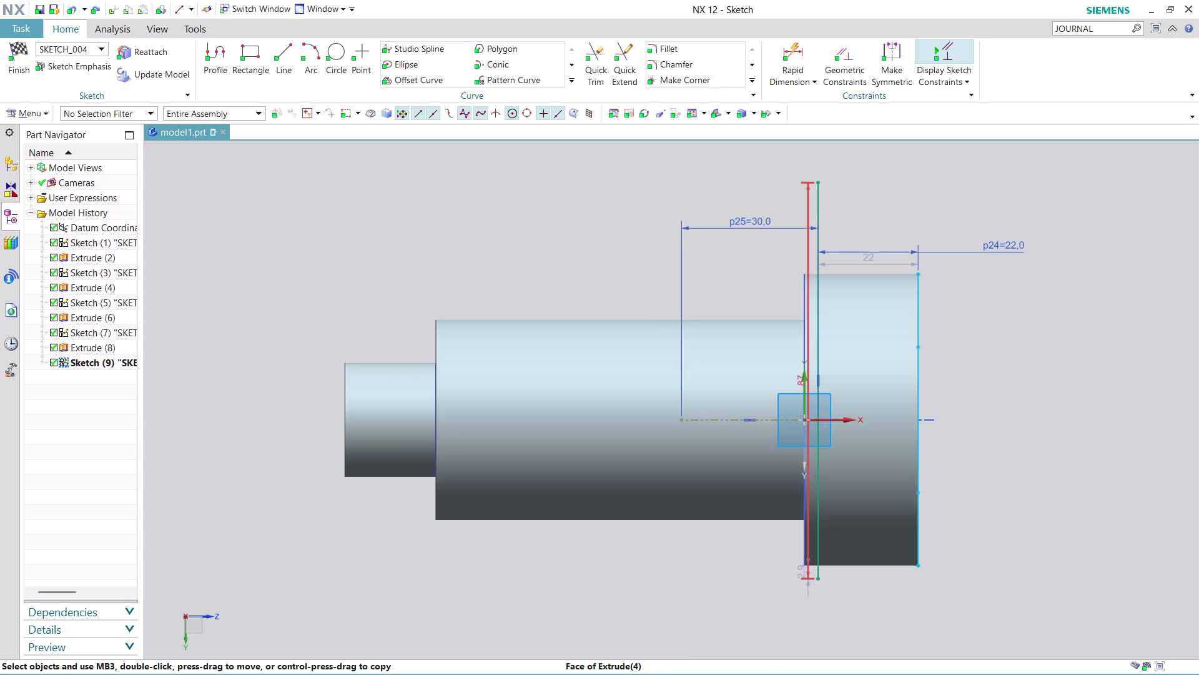
Dimension the right vertical line and change its length from 87 to 100 mm.
drag(810, 431, 1078, 433)
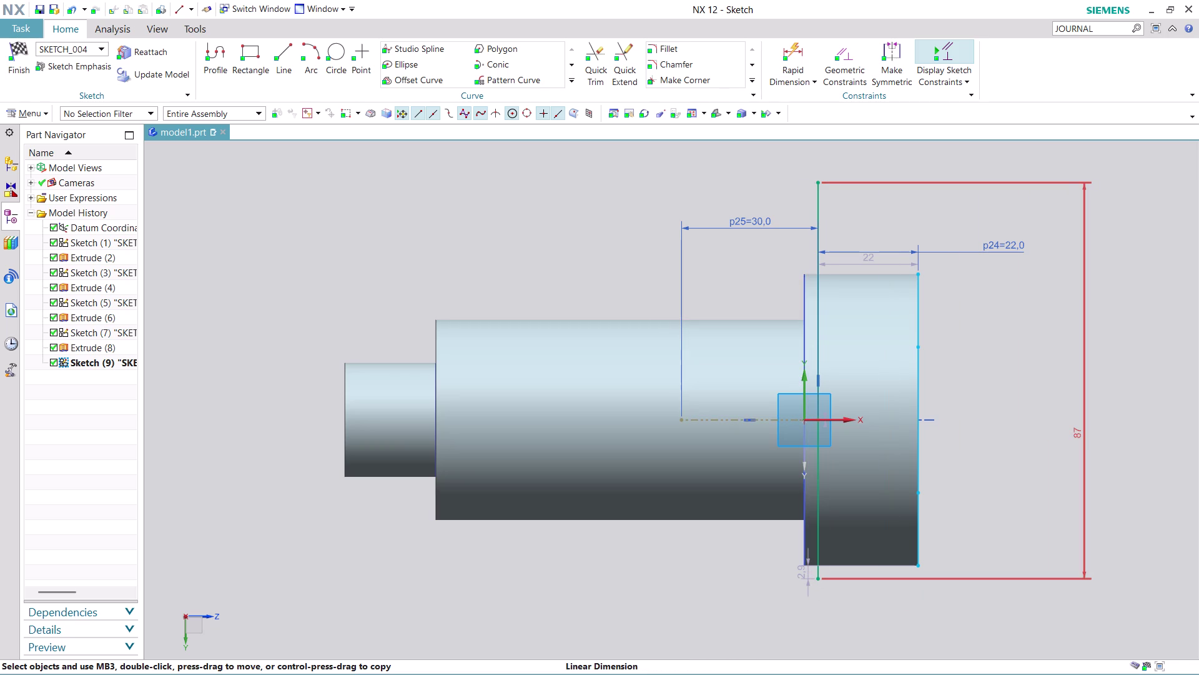
double_click(1084, 434)
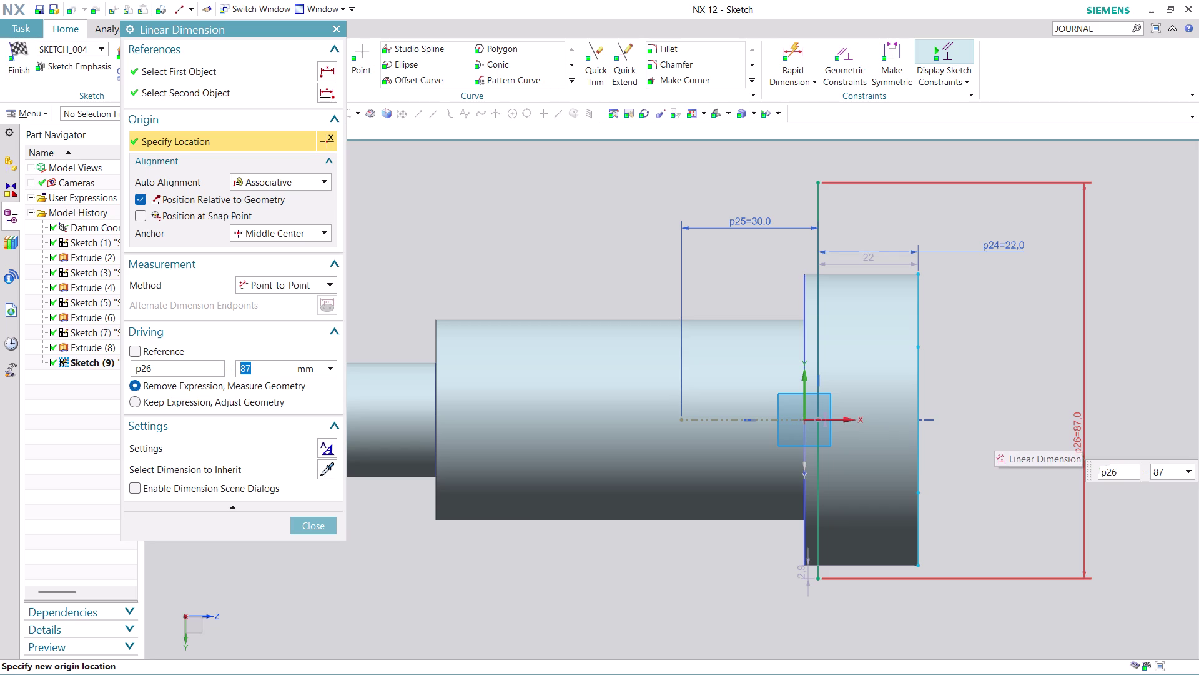
text(100)
key(Return)
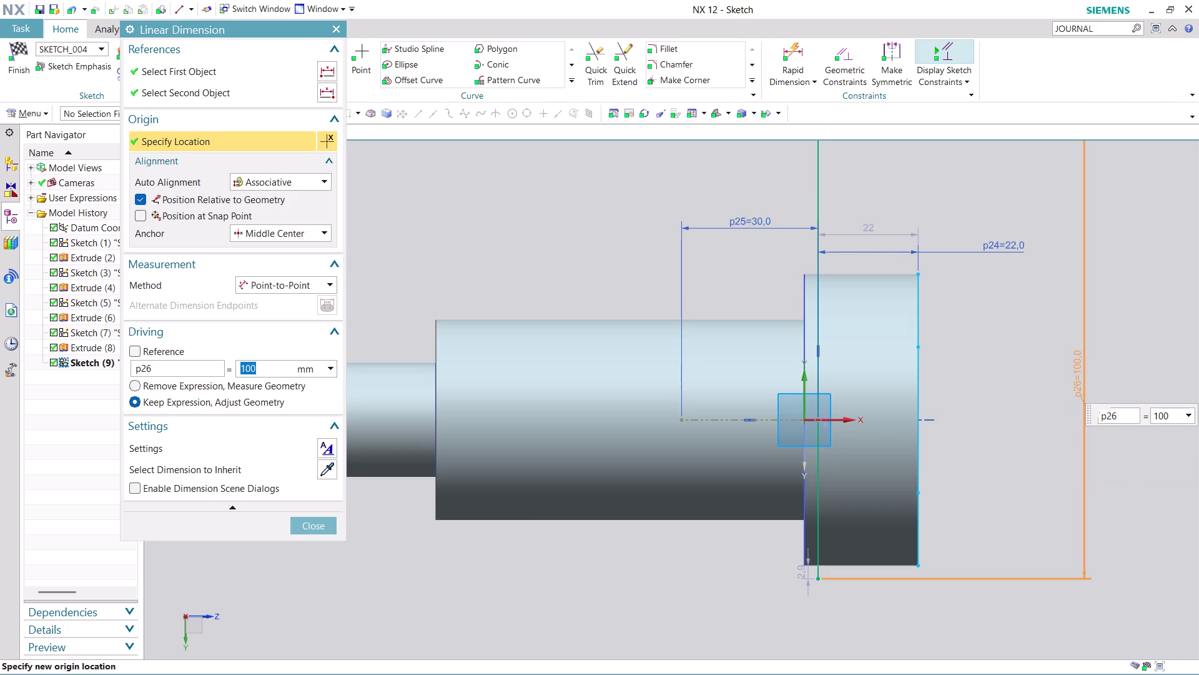
click(317, 526)
Drag the vertical line along the shaft, then undo repeatedly to remove it.
scroll(down, 3)
scroll(up, 3)
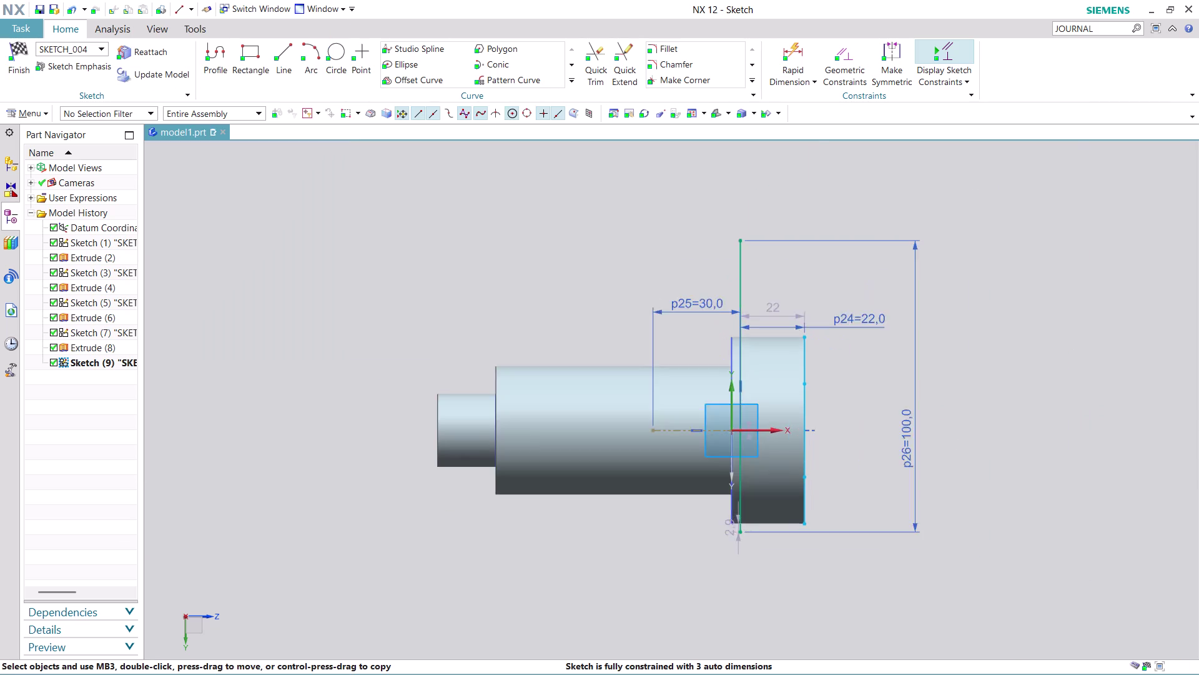
drag(756, 556, 756, 565)
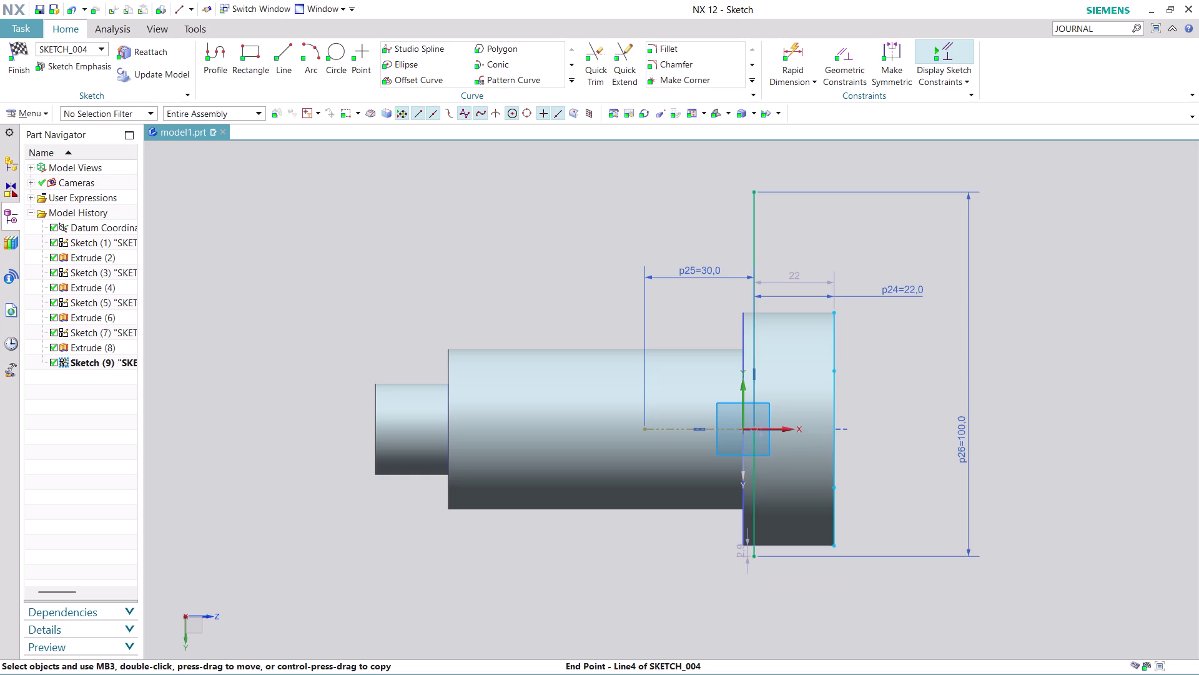
drag(757, 565, 759, 604)
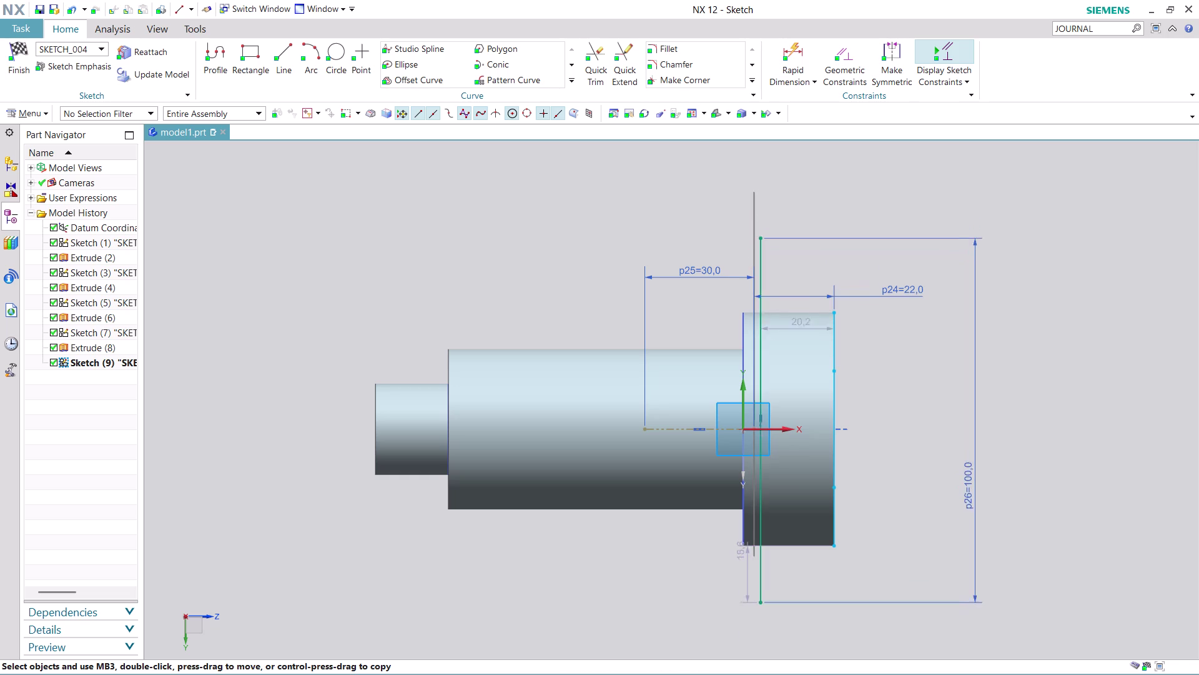
drag(760, 604, 791, 589)
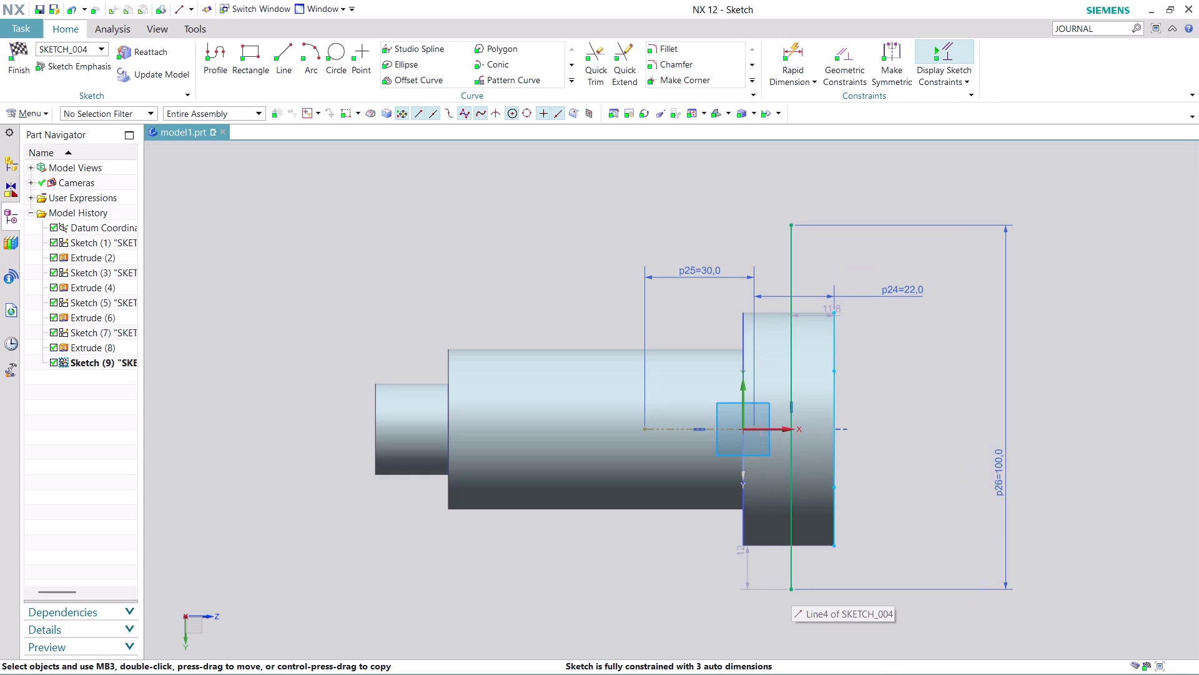
key(ctrl+z)
key(ctrl+z)
key(ctrl+z)
key(ctrl+z)
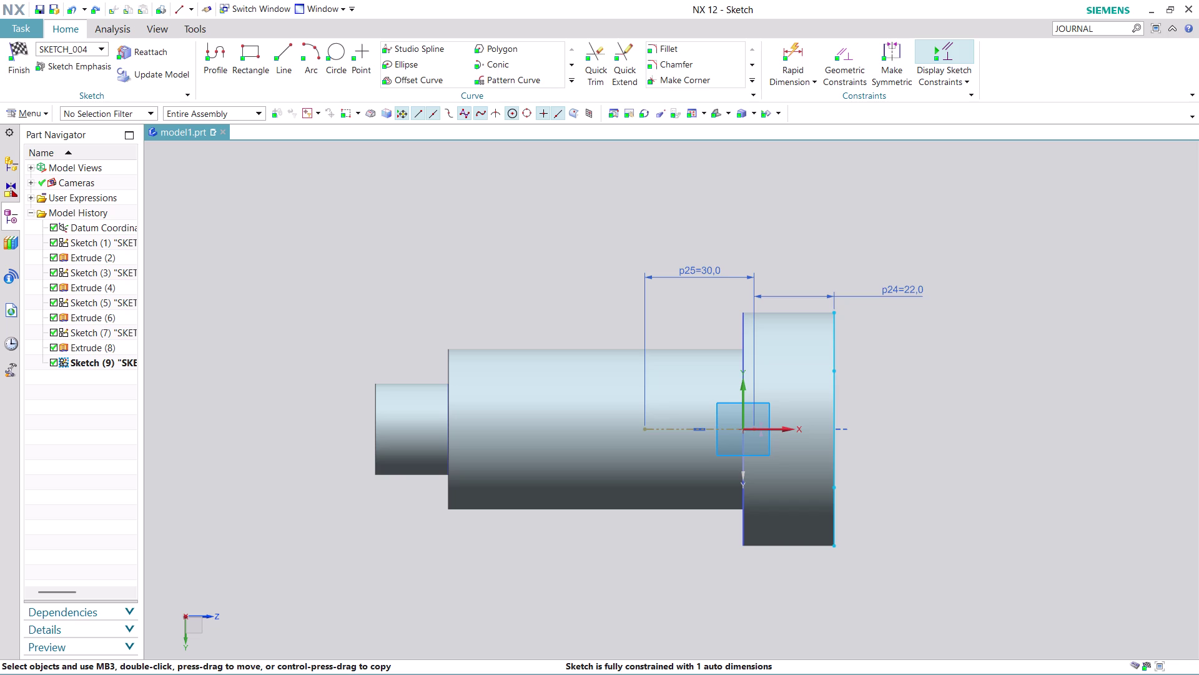
Draw two 170 mm vertical lines 30 apart and convert the left one to a reference line.
scroll(up, 3)
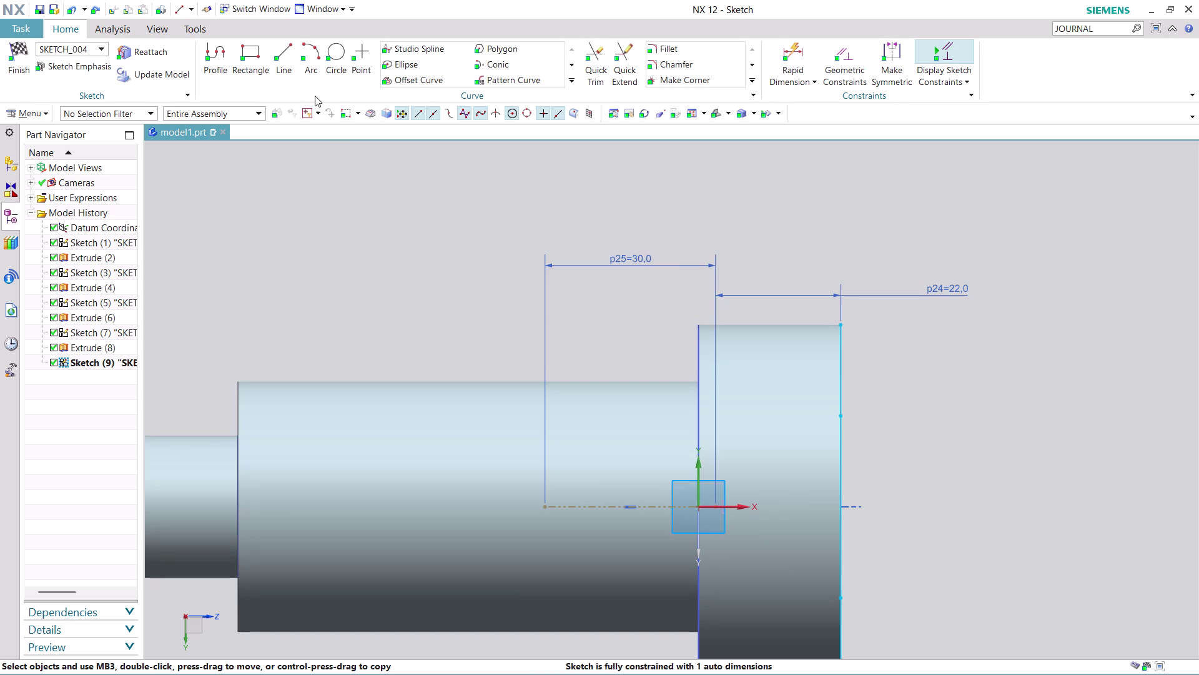
click(288, 46)
scroll(down, 3)
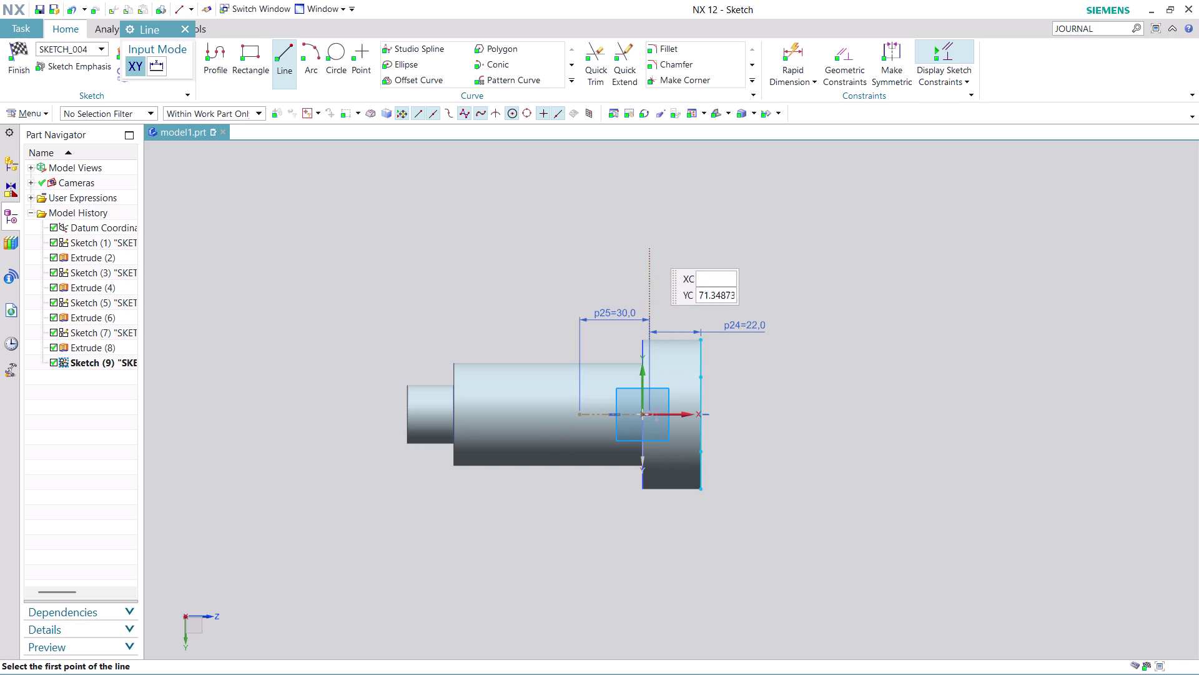
click(650, 202)
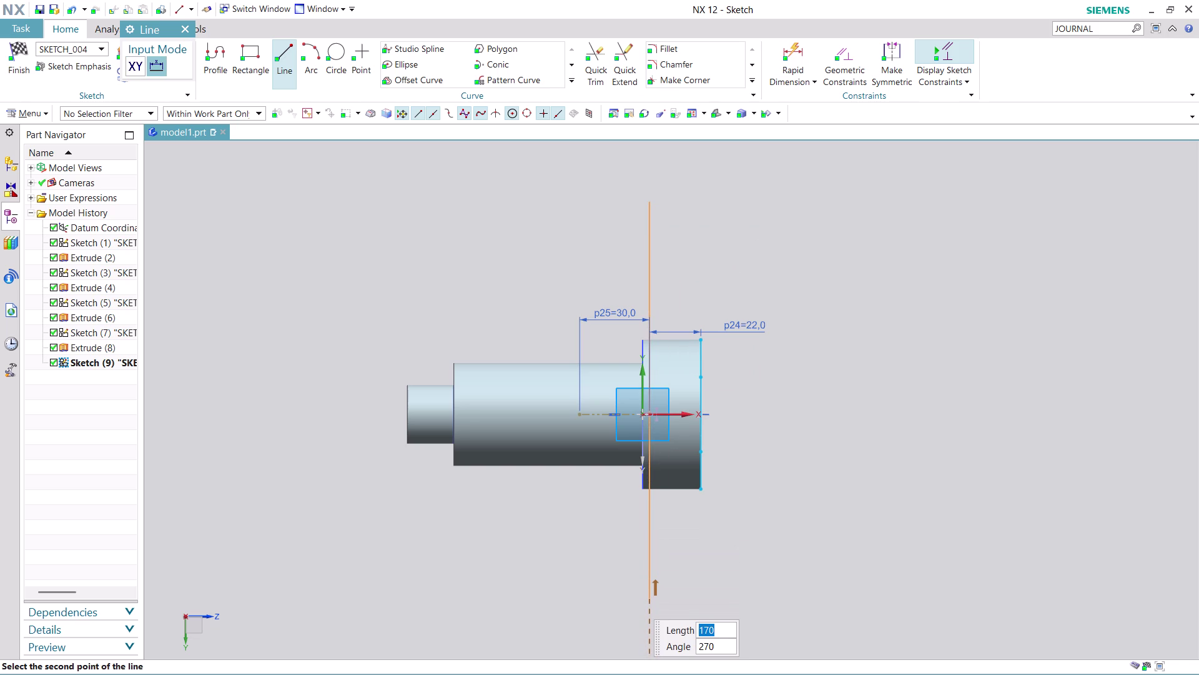
click(634, 599)
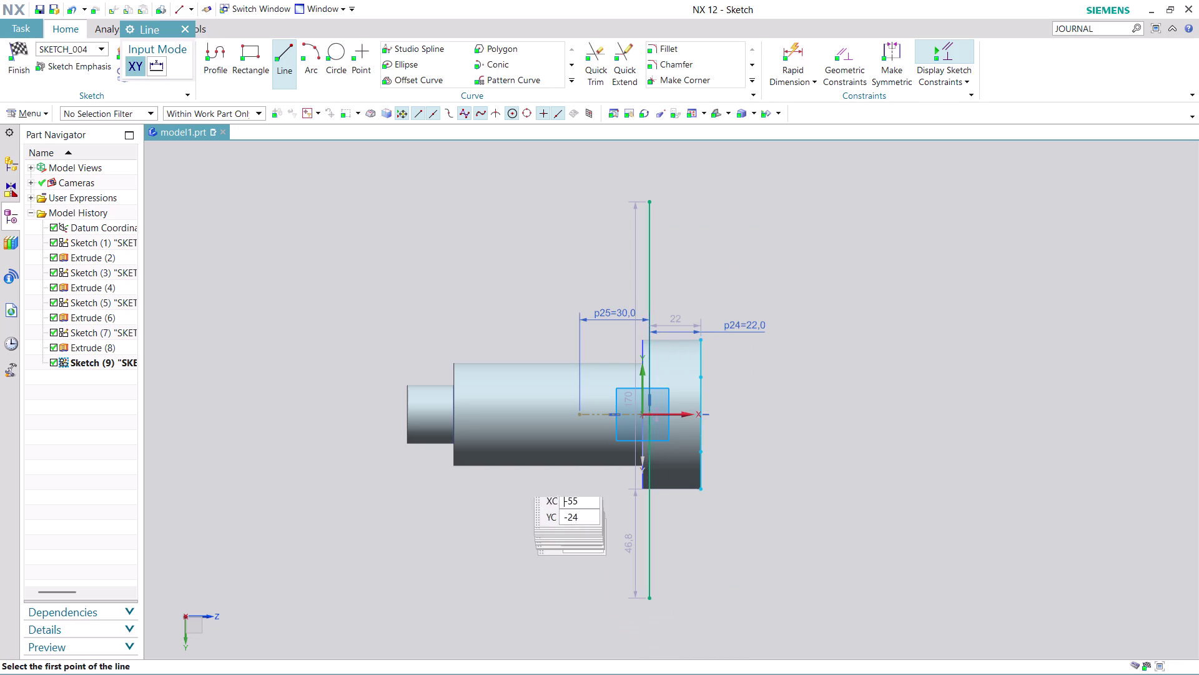
click(579, 208)
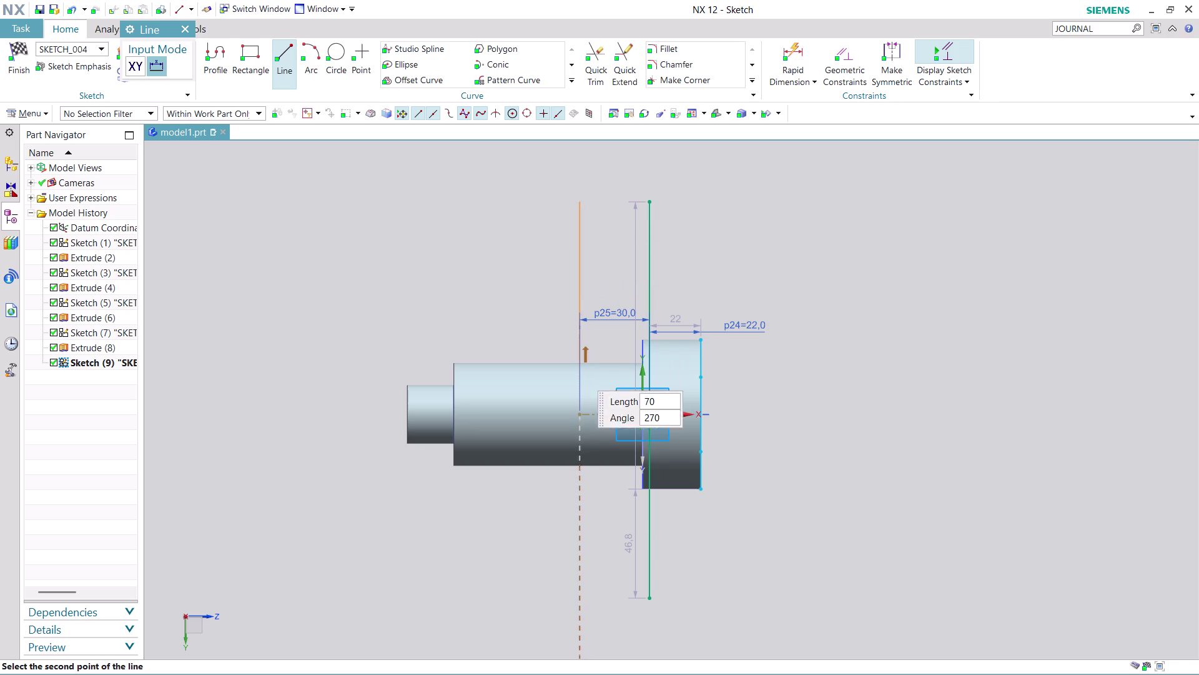
click(595, 600)
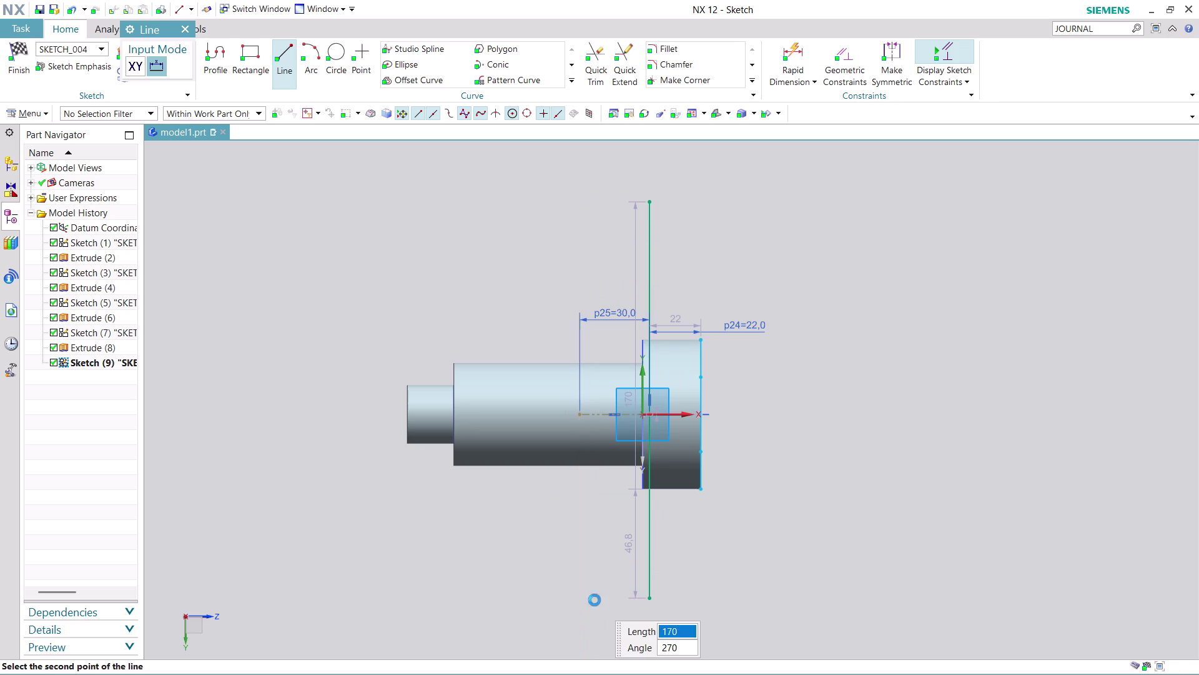
key(Escape)
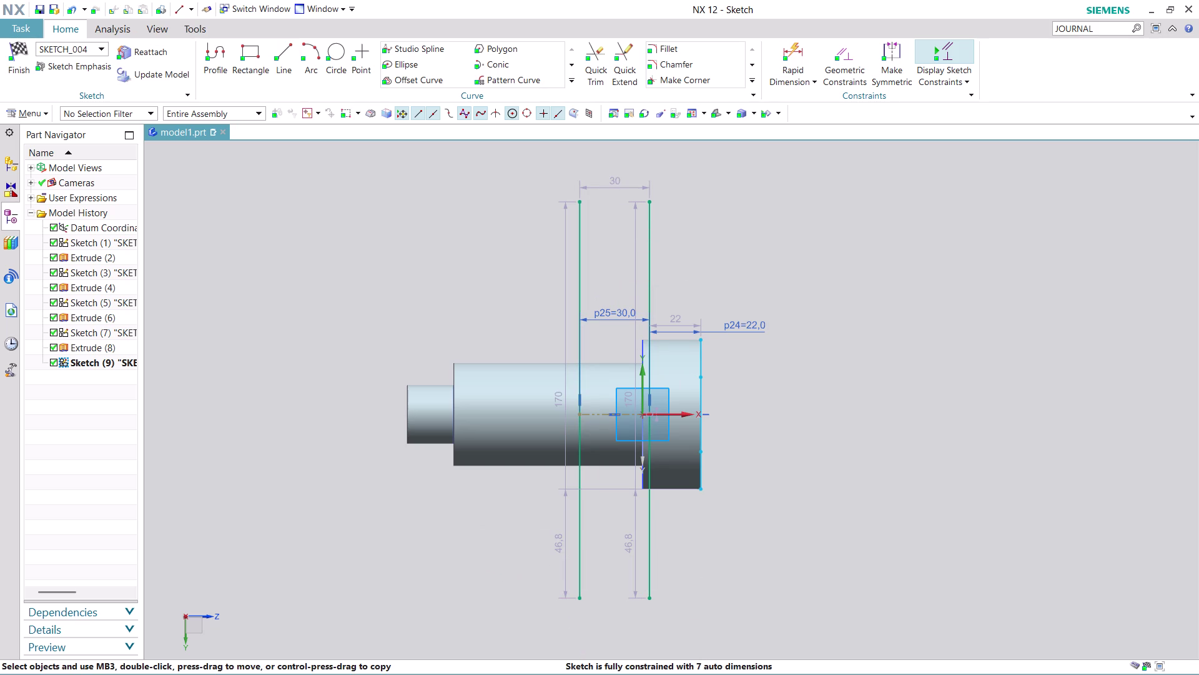
right_click(581, 505)
click(663, 272)
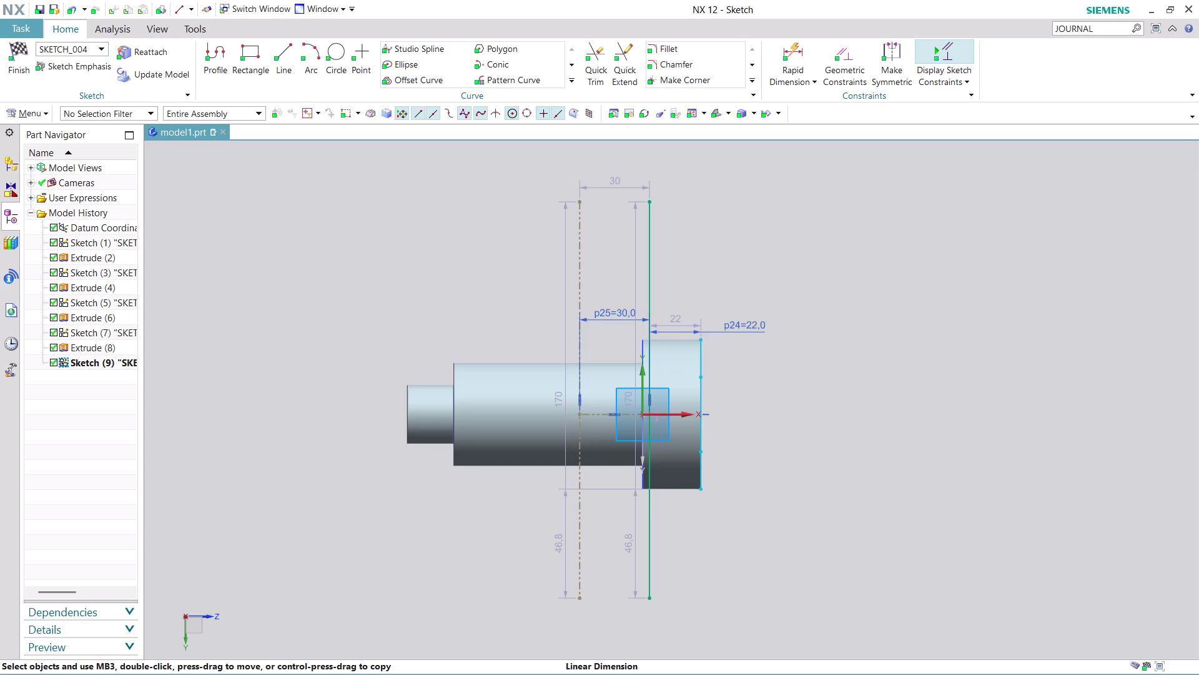
Orbit the shaft to view the sketch square from the opposite side.
middle_drag(363, 503, 559, 517)
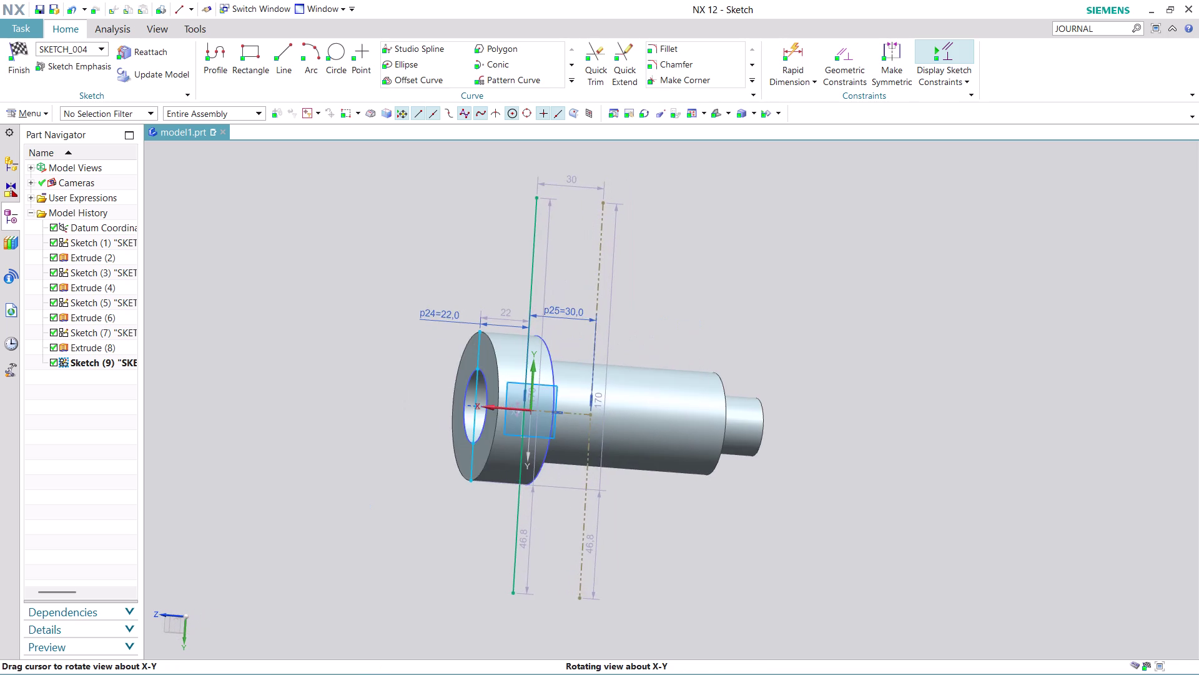
middle_drag(560, 517, 537, 528)
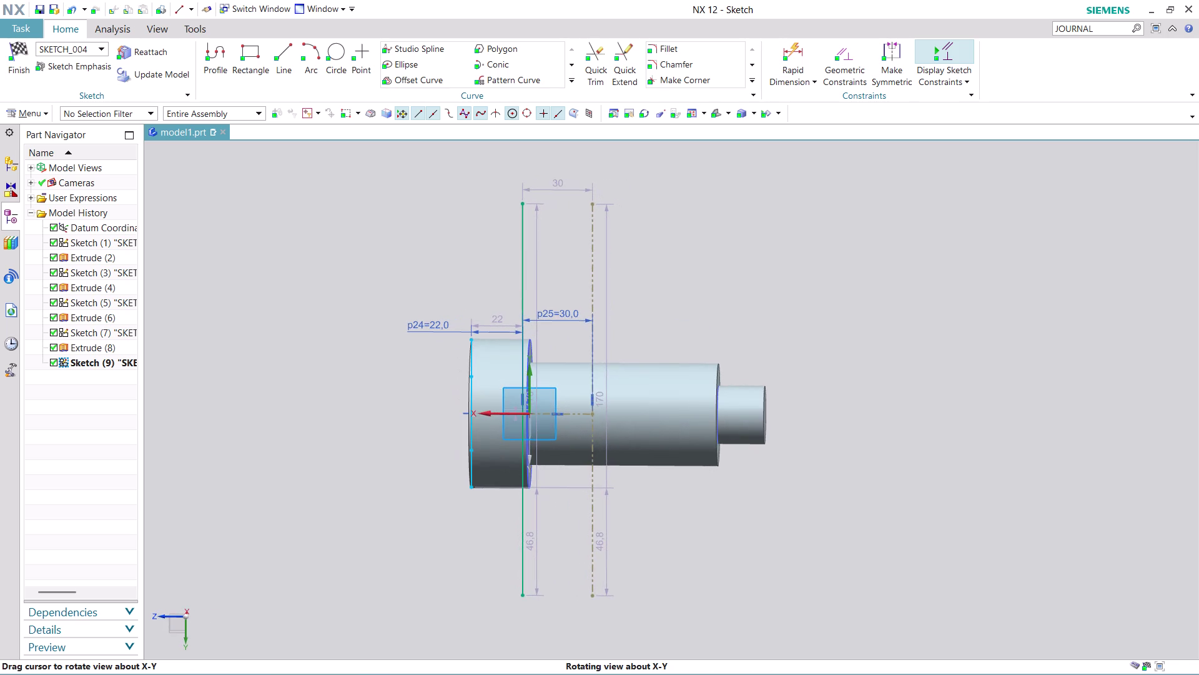
middle_drag(538, 528, 541, 514)
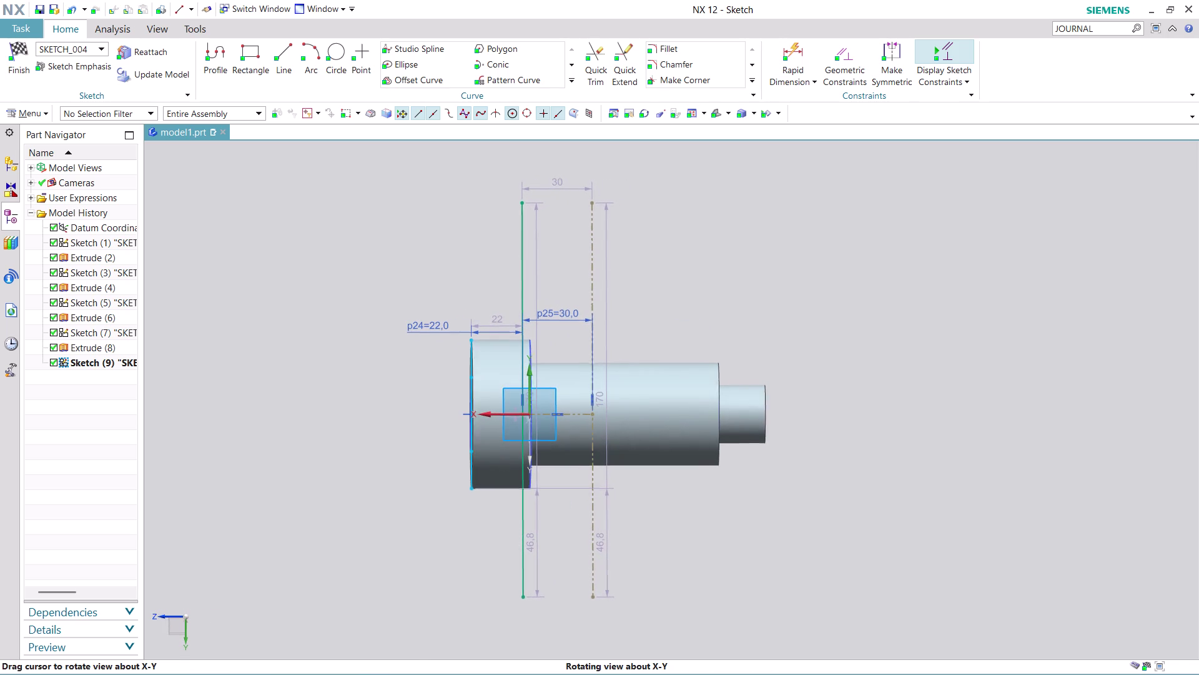
middle_drag(541, 513, 540, 529)
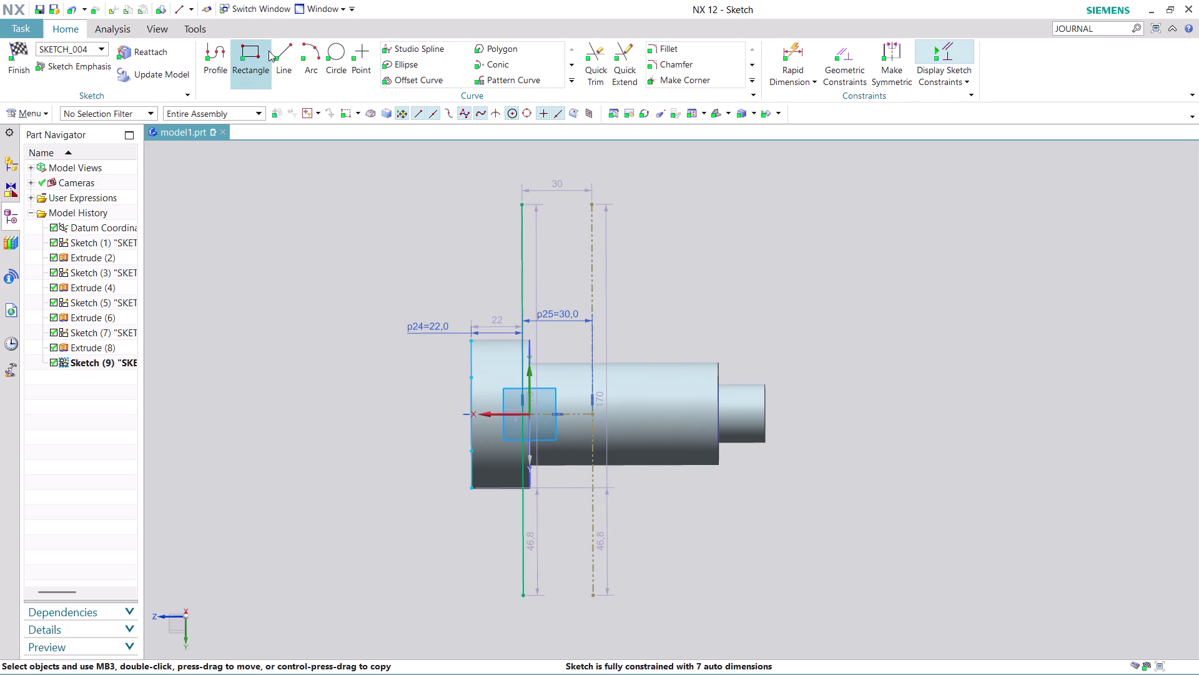
click(282, 45)
click(646, 197)
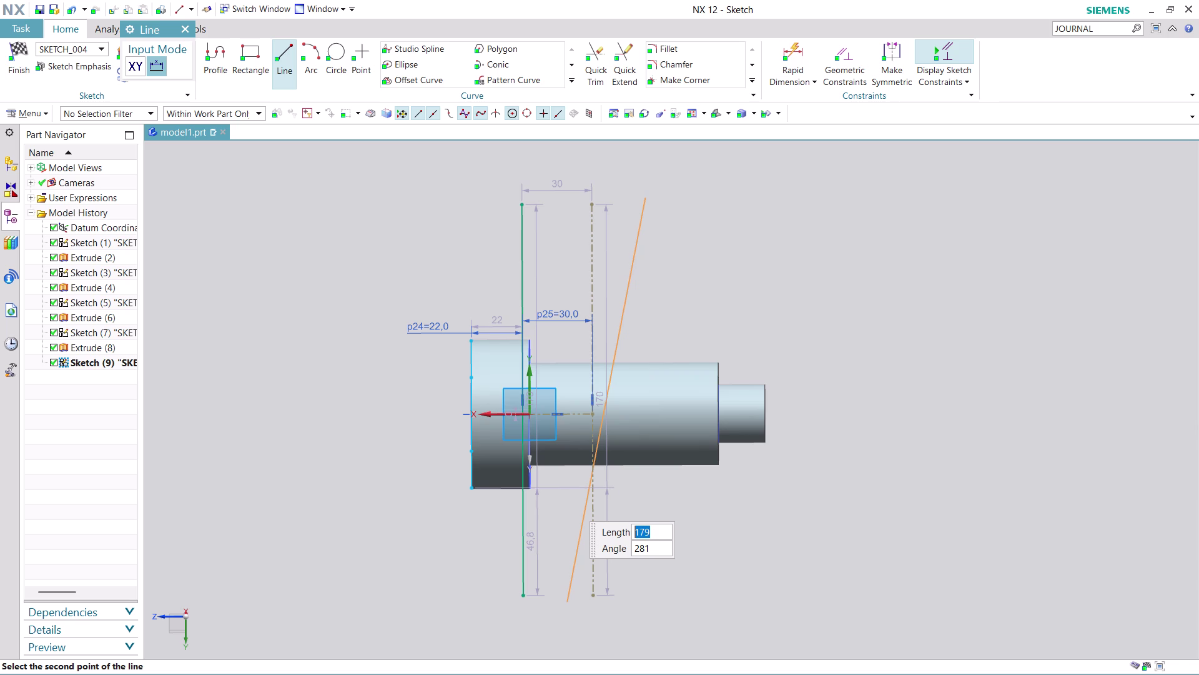
Finish the 179 mm inclined line across the shaft at 281°.
click(569, 601)
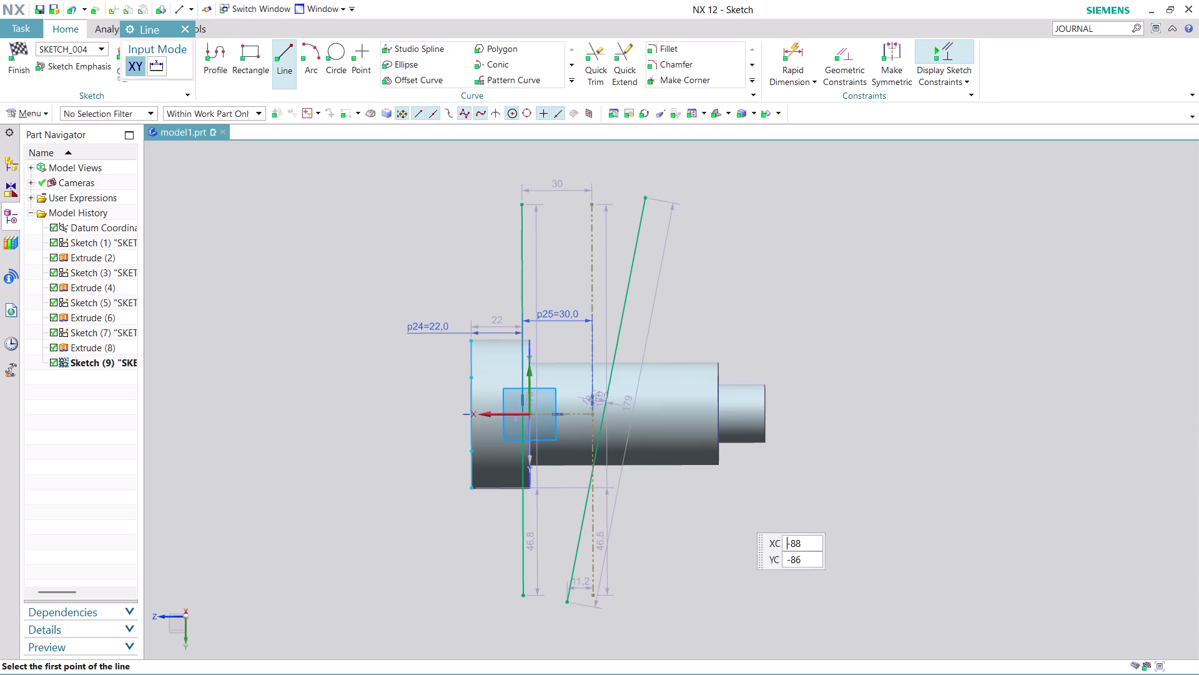
key(Escape)
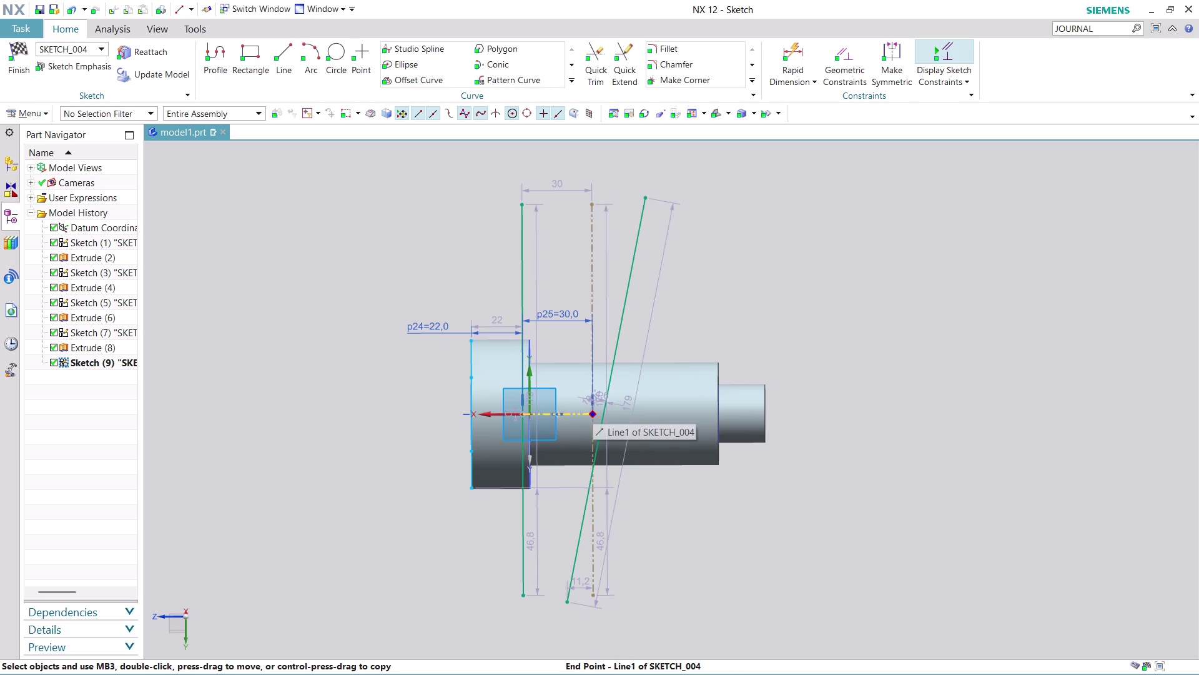
scroll(up, 3)
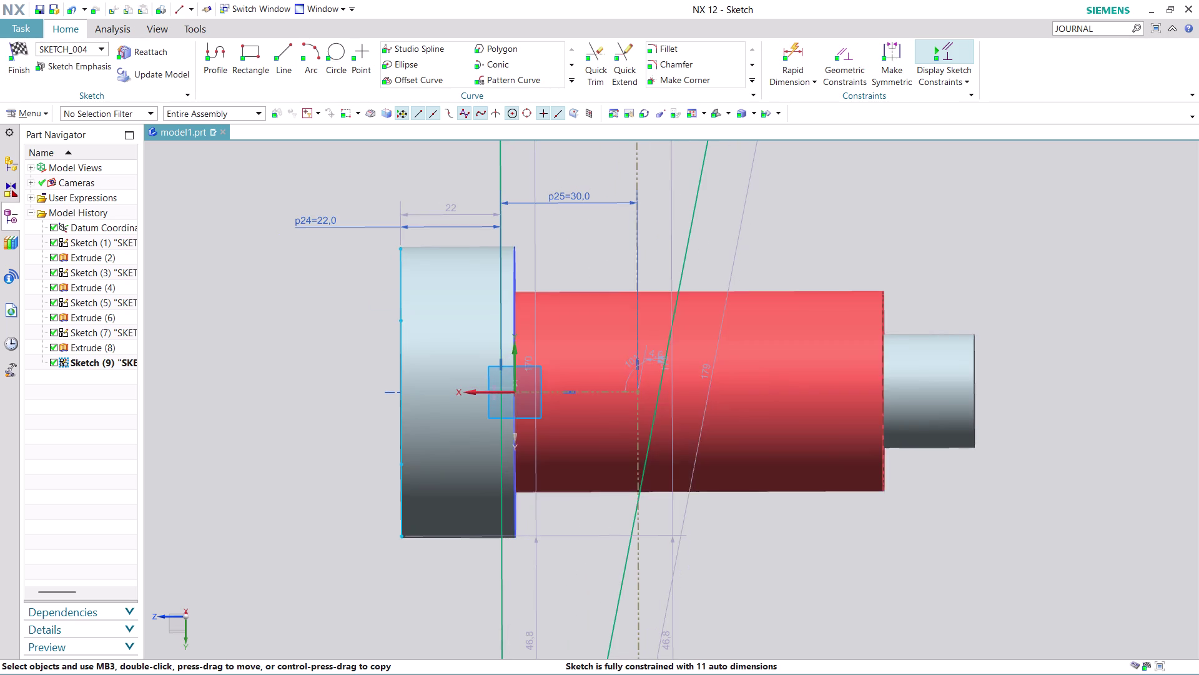
key(Escape)
key(Escape)
Constrain the construction line's axis endpoint to lie on the inclined line.
click(638, 390)
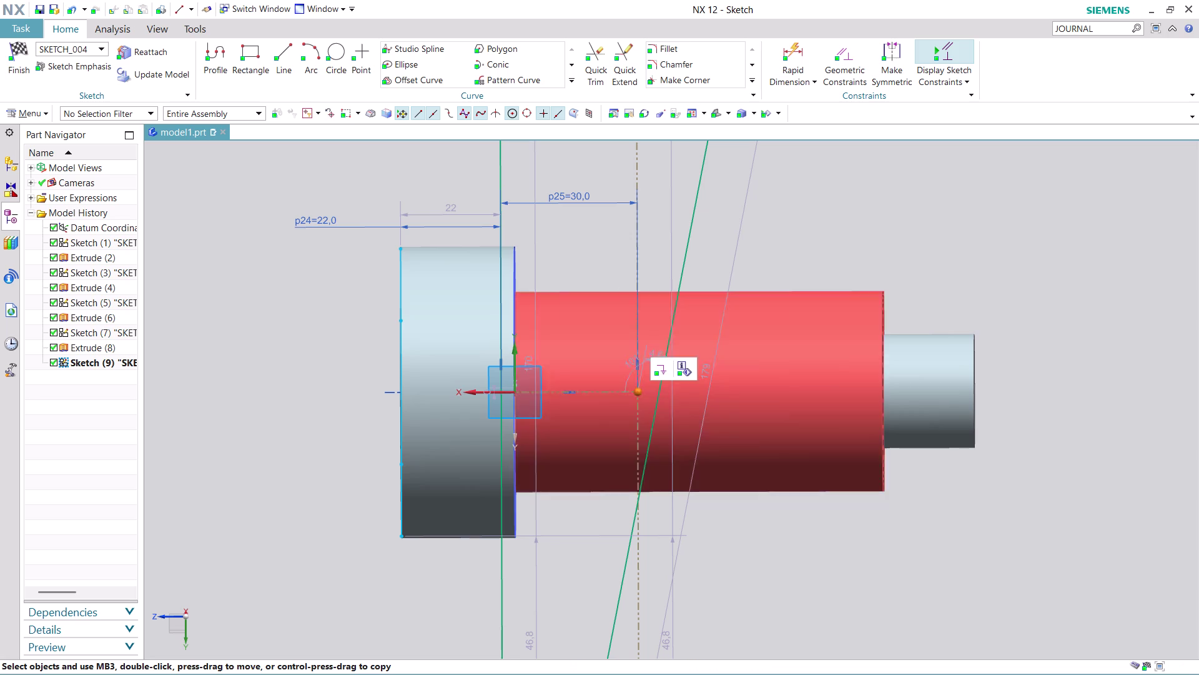
click(661, 392)
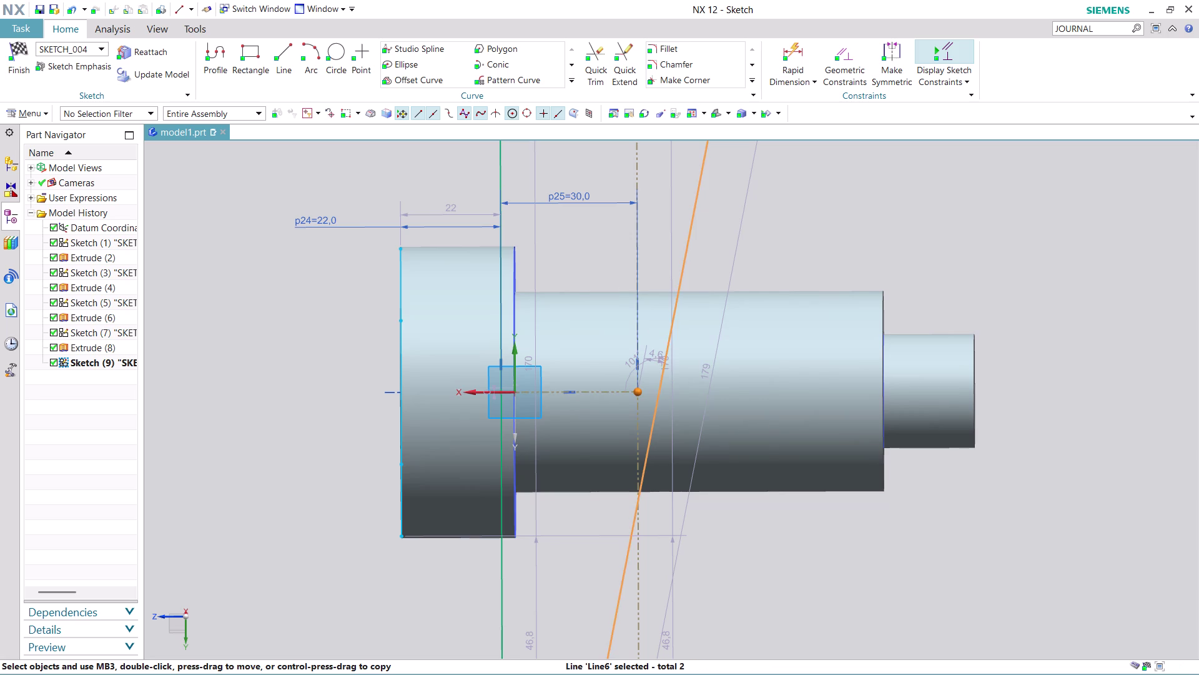
click(681, 373)
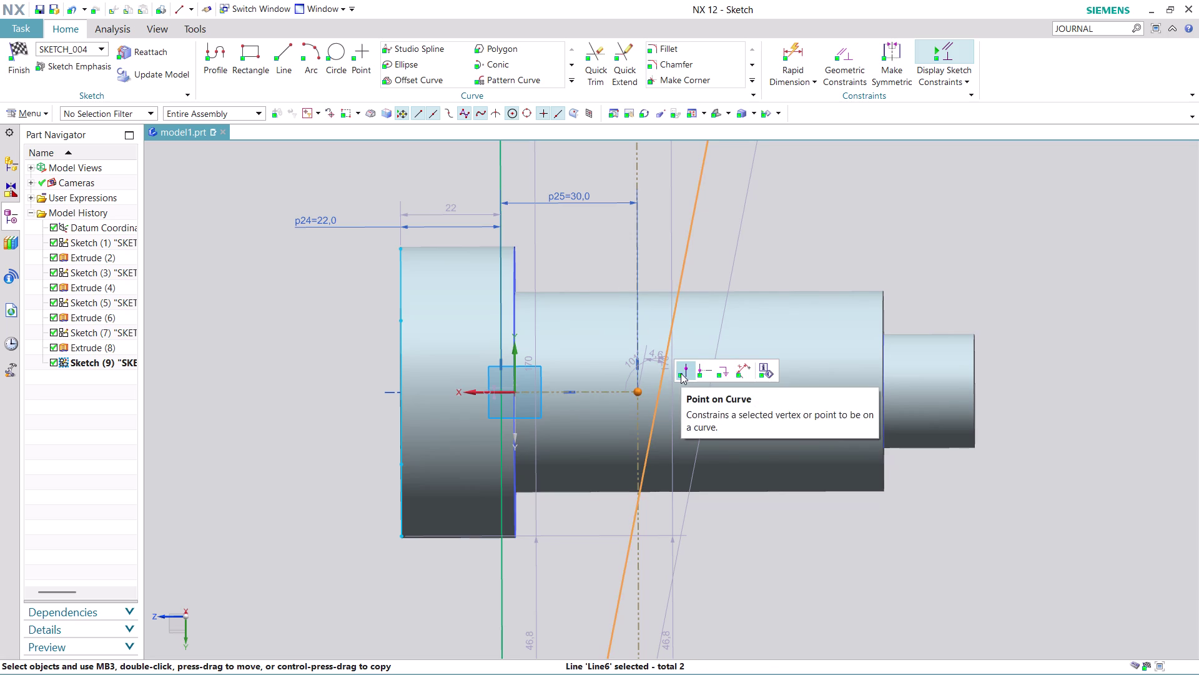
scroll(down, 3)
scroll(down, 3)
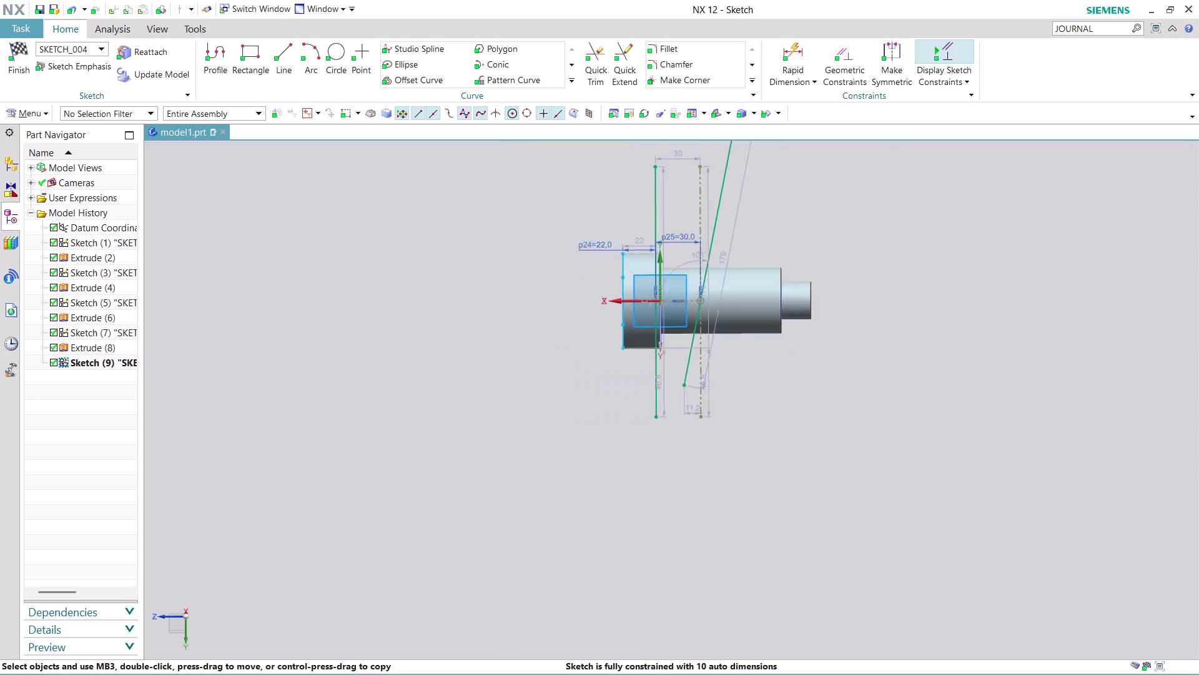
scroll(down, 3)
middle_drag(850, 212, 830, 326)
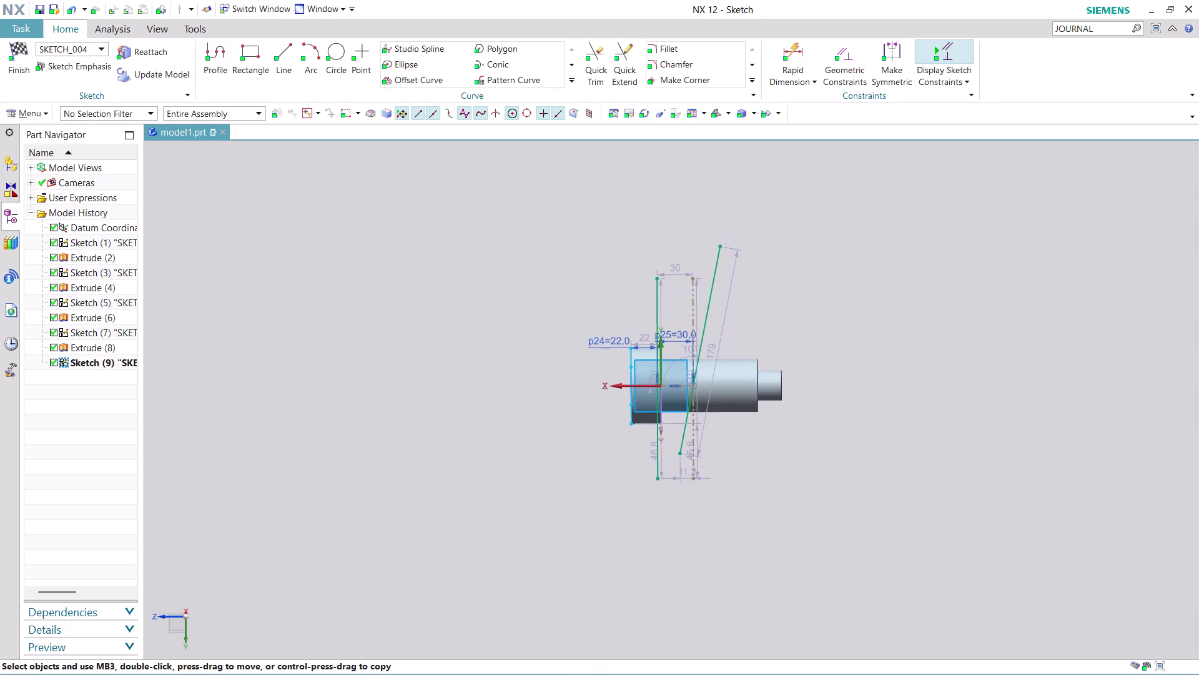
middle_drag(831, 326, 829, 327)
scroll(up, 3)
scroll(down, 3)
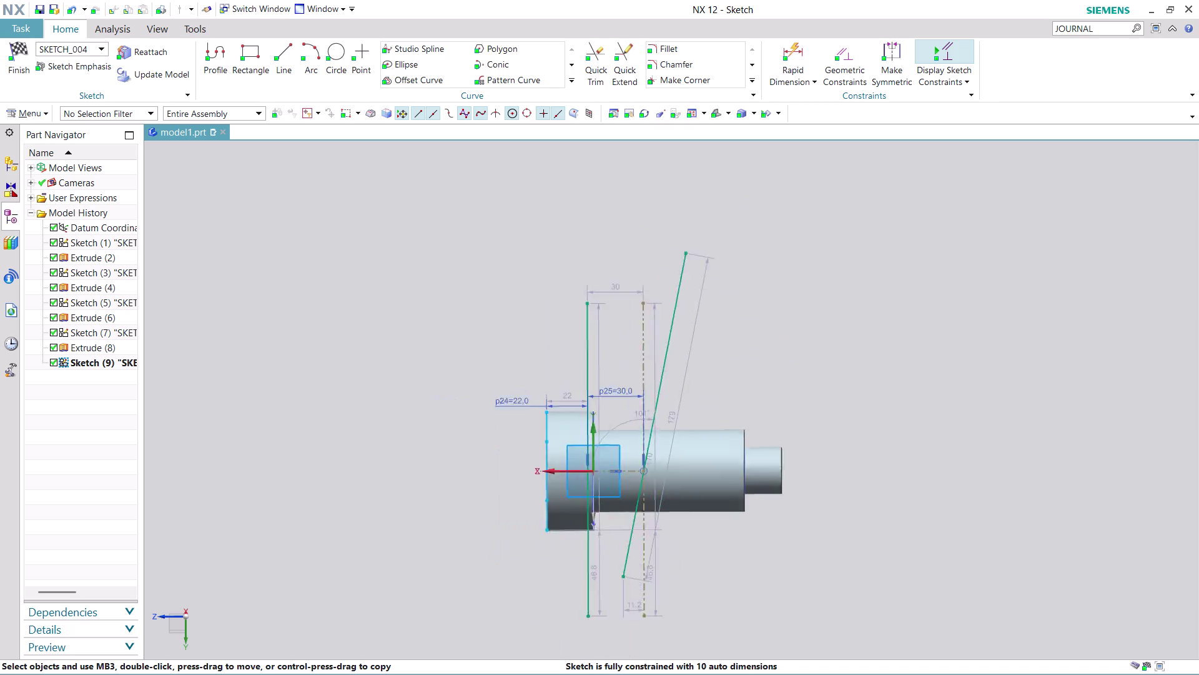
scroll(down, 3)
scroll(up, 3)
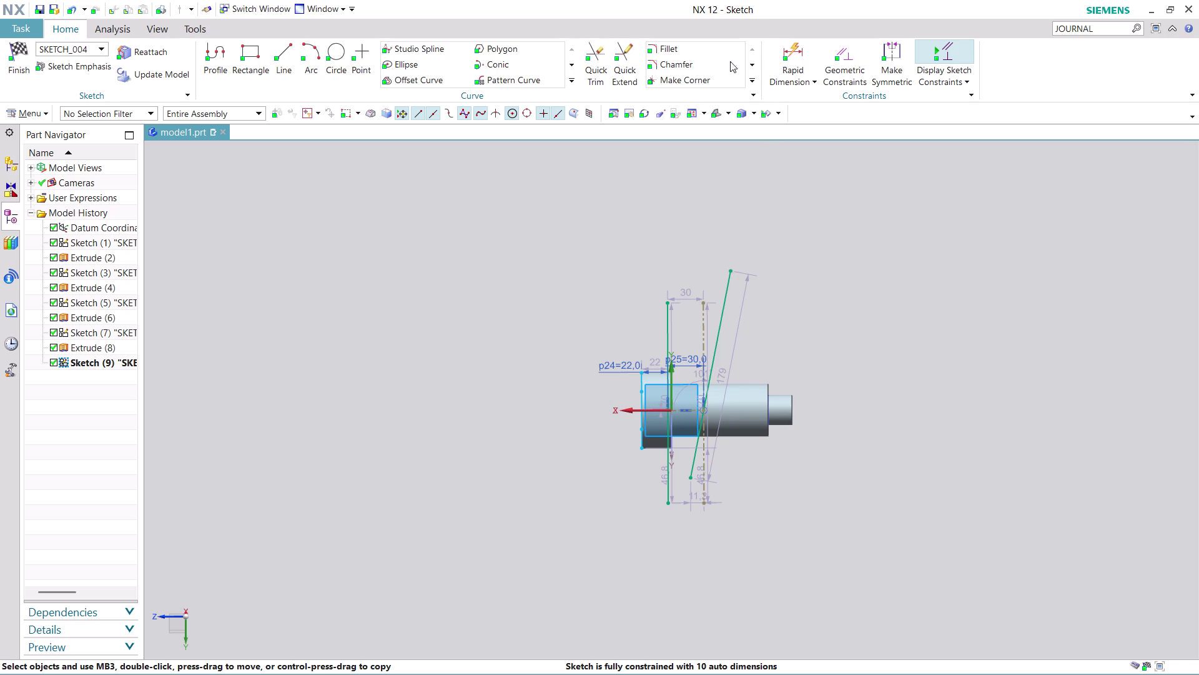
click(805, 75)
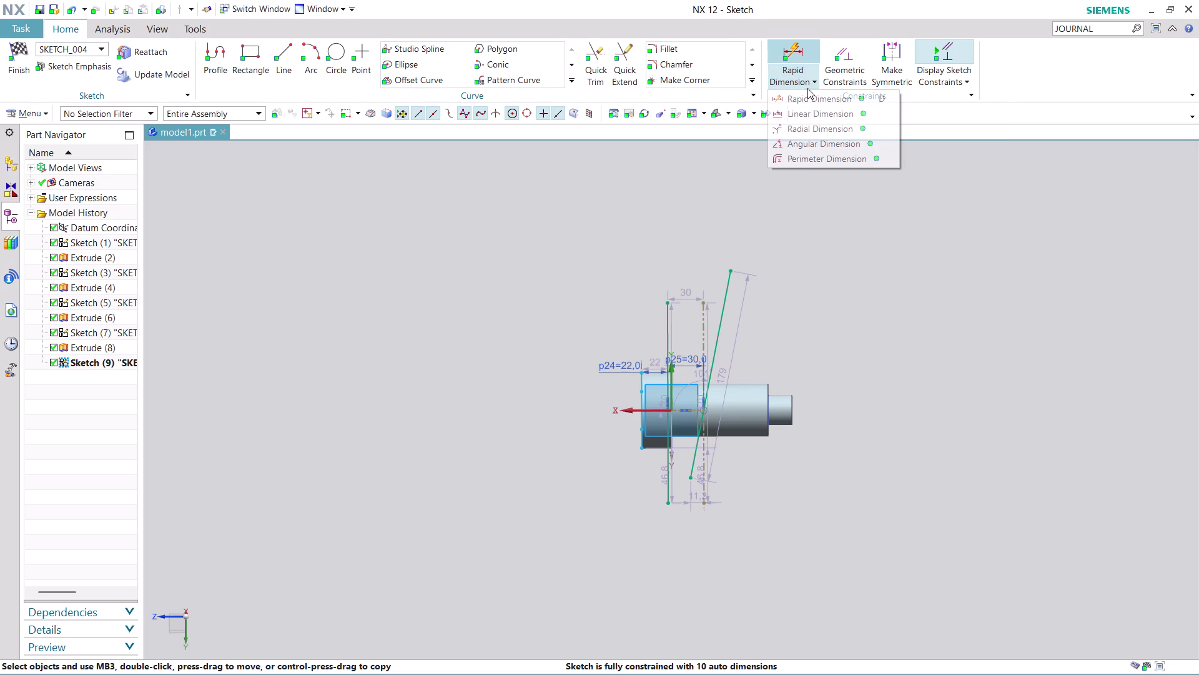
Add an angular dimension between the construction and inclined lines, entering 3.80.
click(816, 138)
scroll(up, 3)
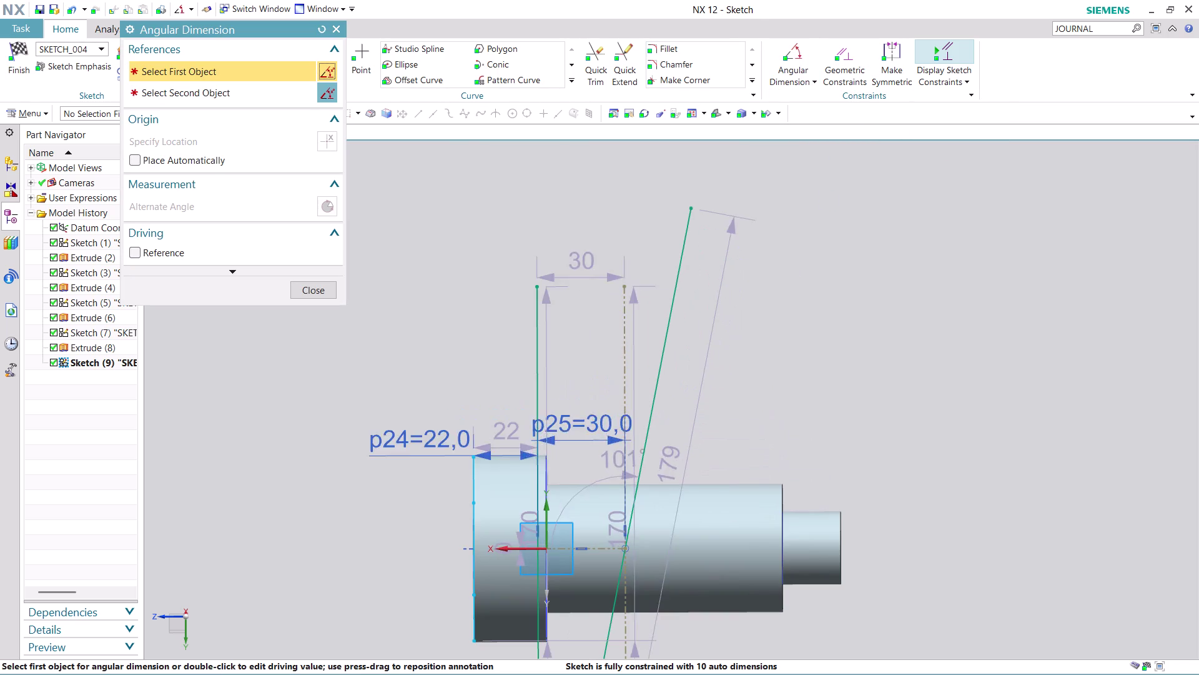
click(661, 355)
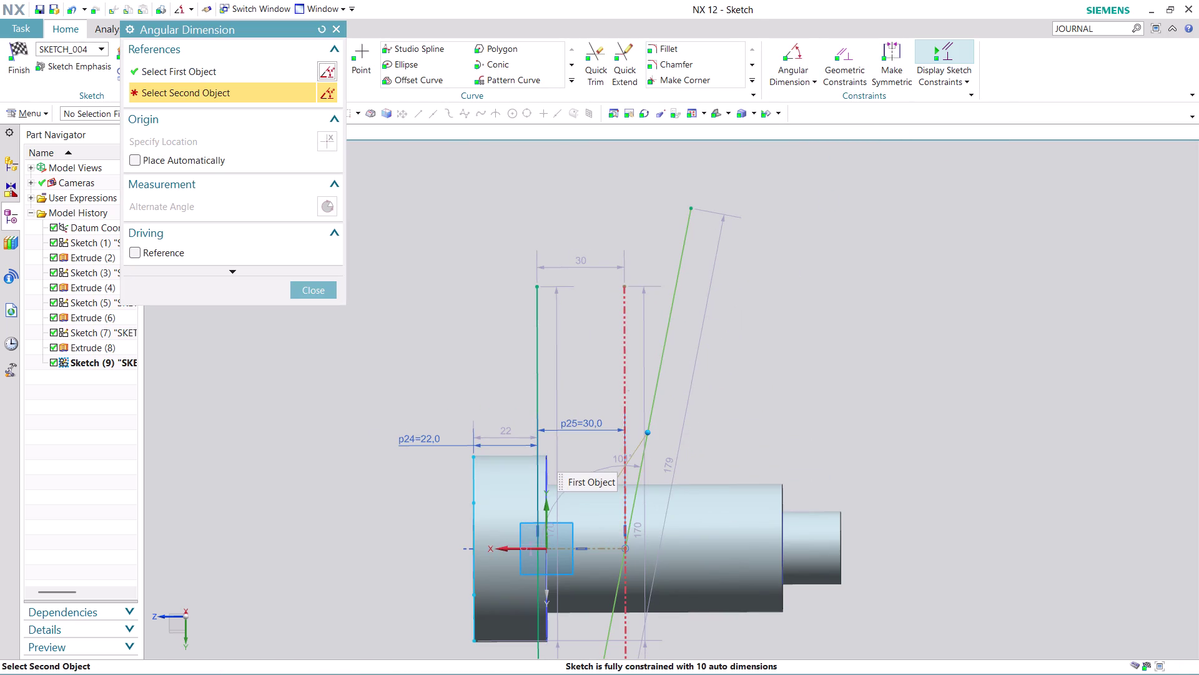
click(623, 357)
click(647, 292)
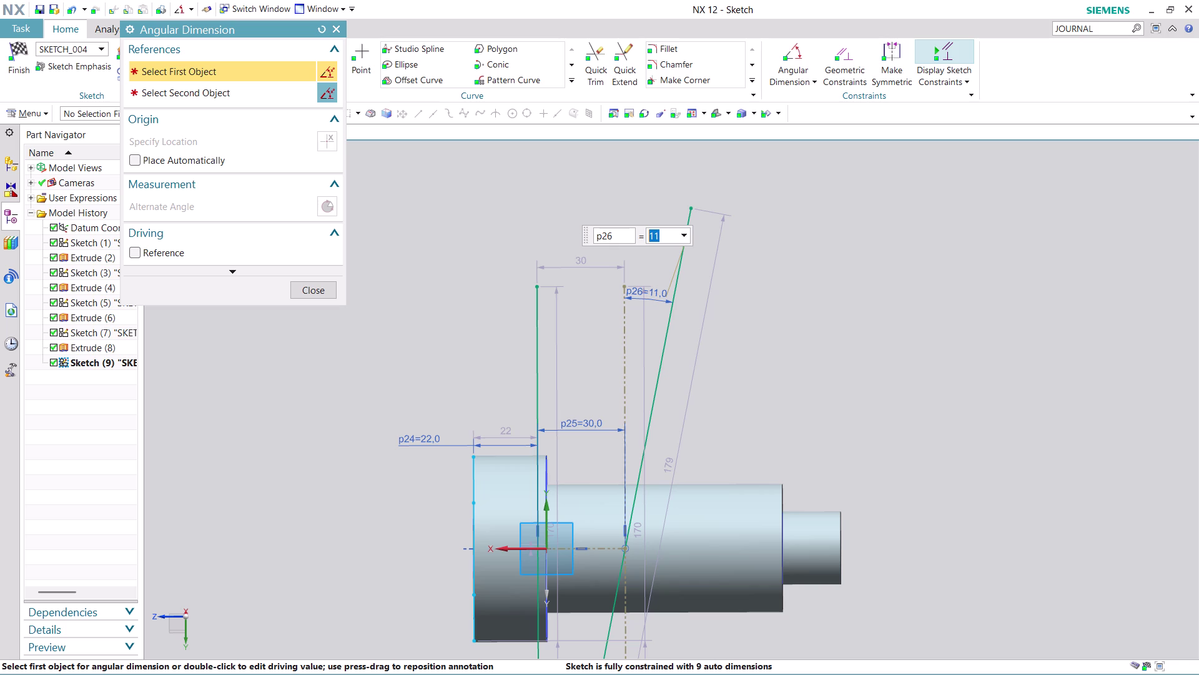
text(3.8)
text(0)
key(Return)
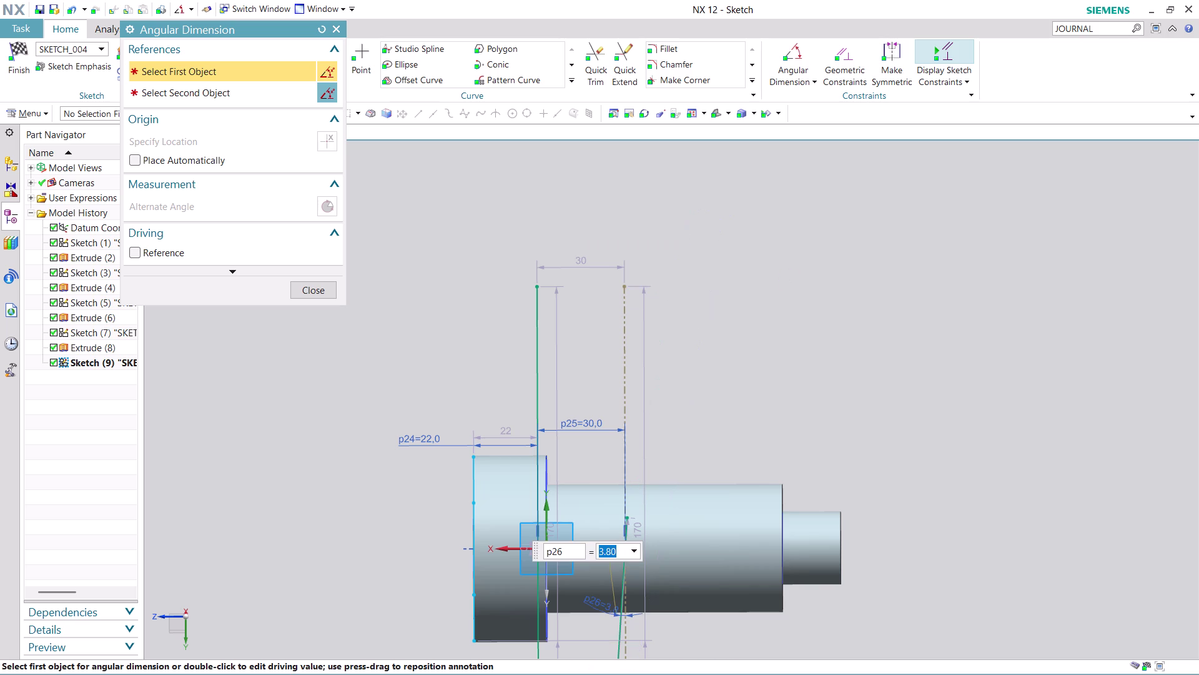
Undo the angle change to leave p26 at 11° and close the dimension command.
scroll(down, 3)
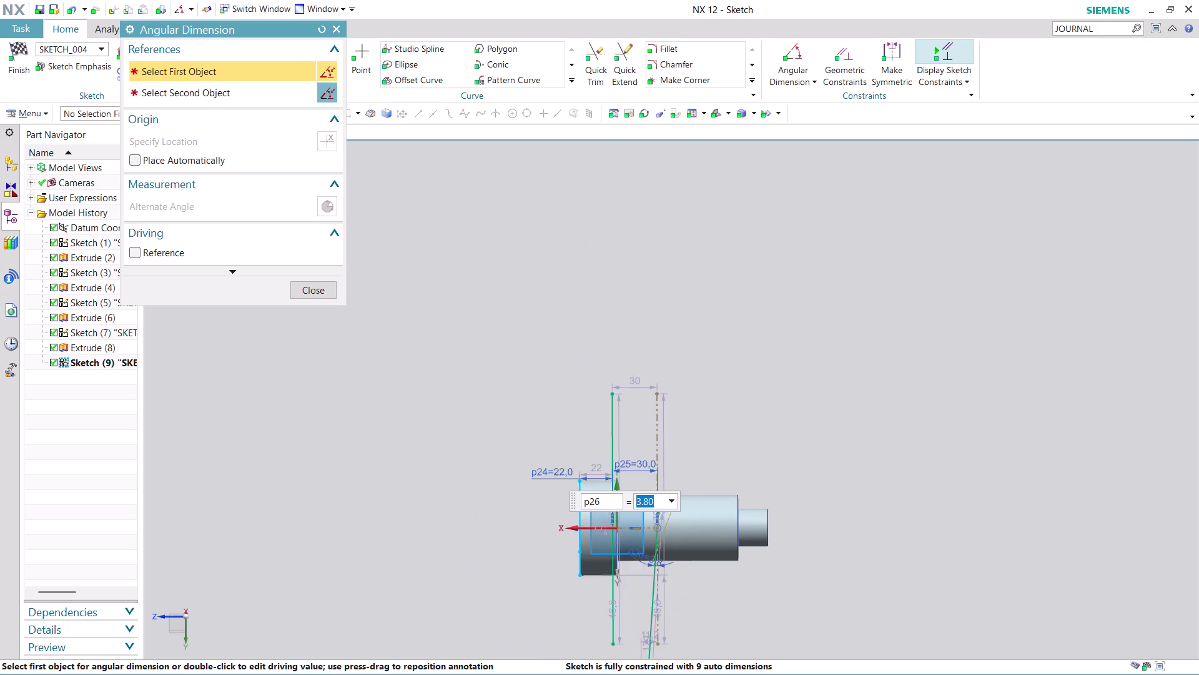
scroll(up, 3)
scroll(down, 3)
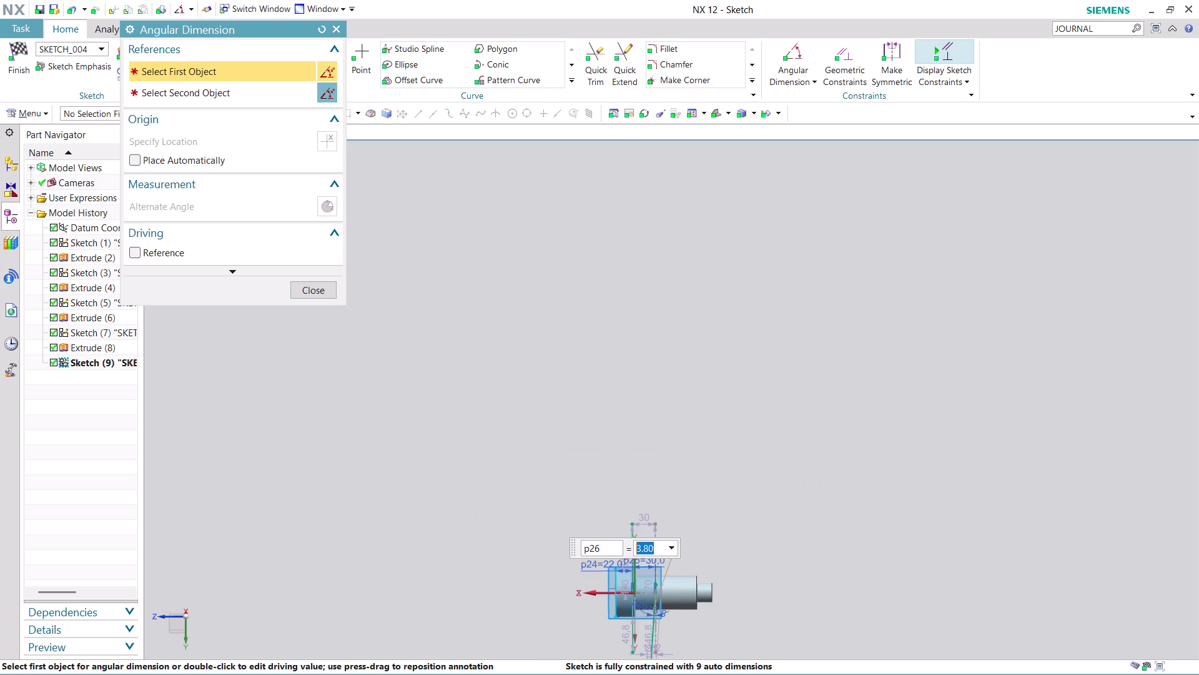
scroll(up, 3)
middle_drag(765, 568, 755, 436)
scroll(down, 3)
scroll(up, 3)
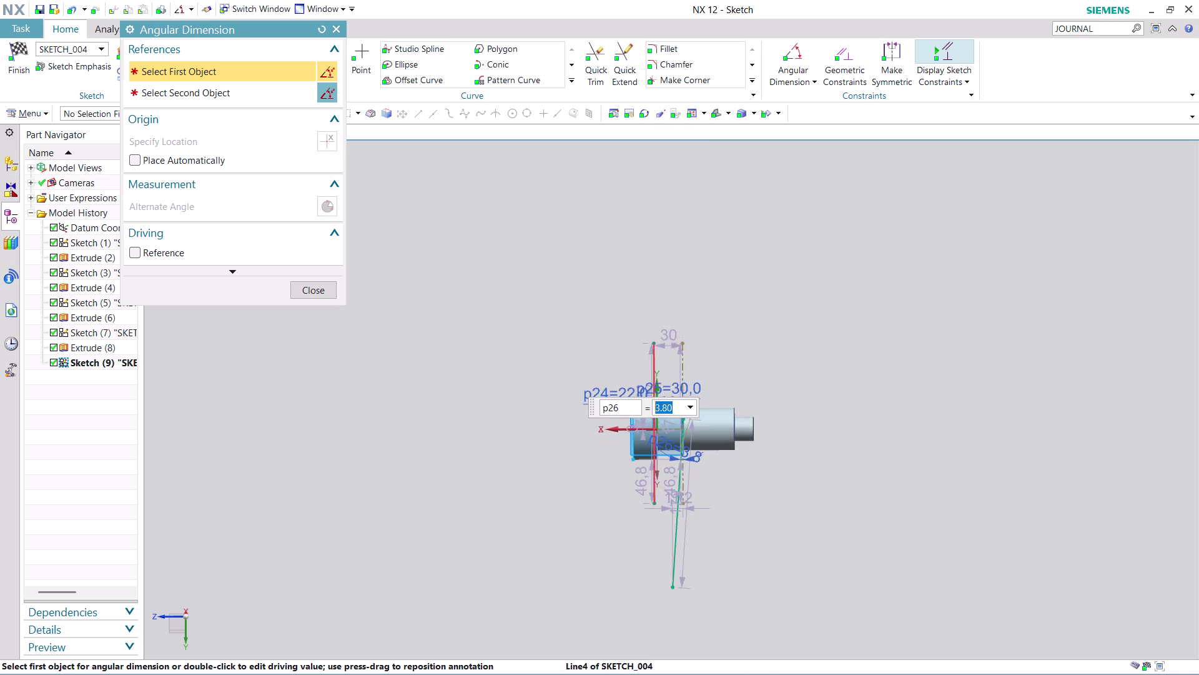
scroll(up, 3)
scroll(down, 3)
scroll(up, 3)
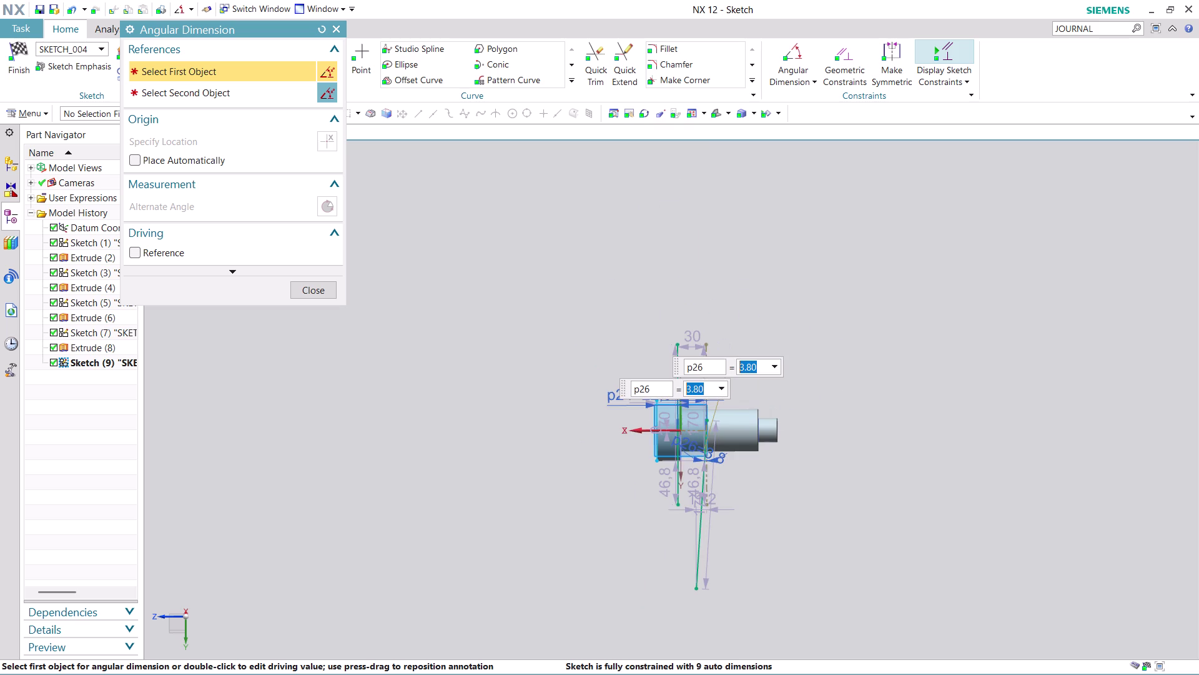
key(ctrl+z)
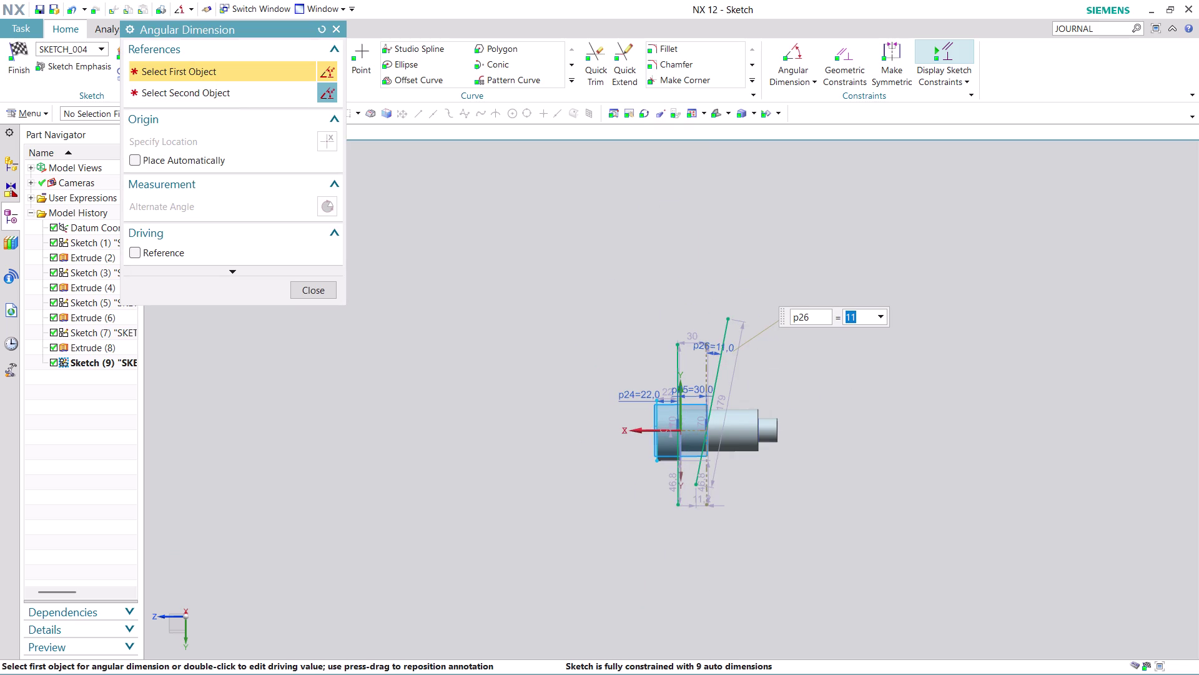
click(319, 293)
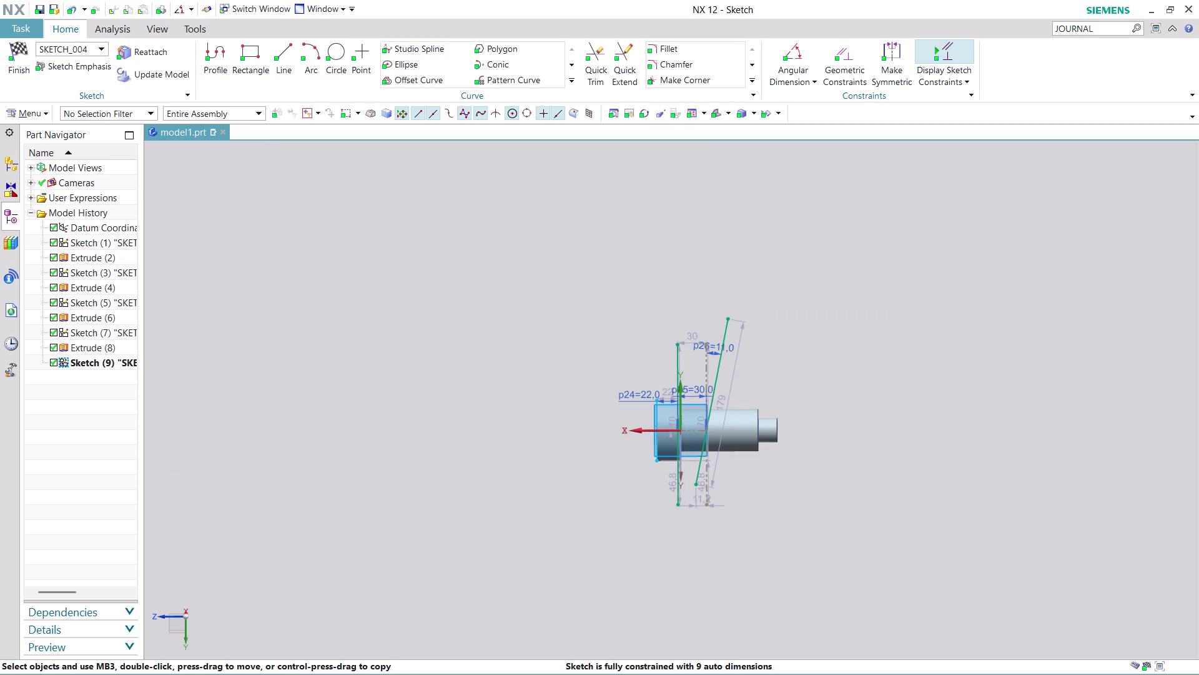
middle_drag(834, 388, 647, 423)
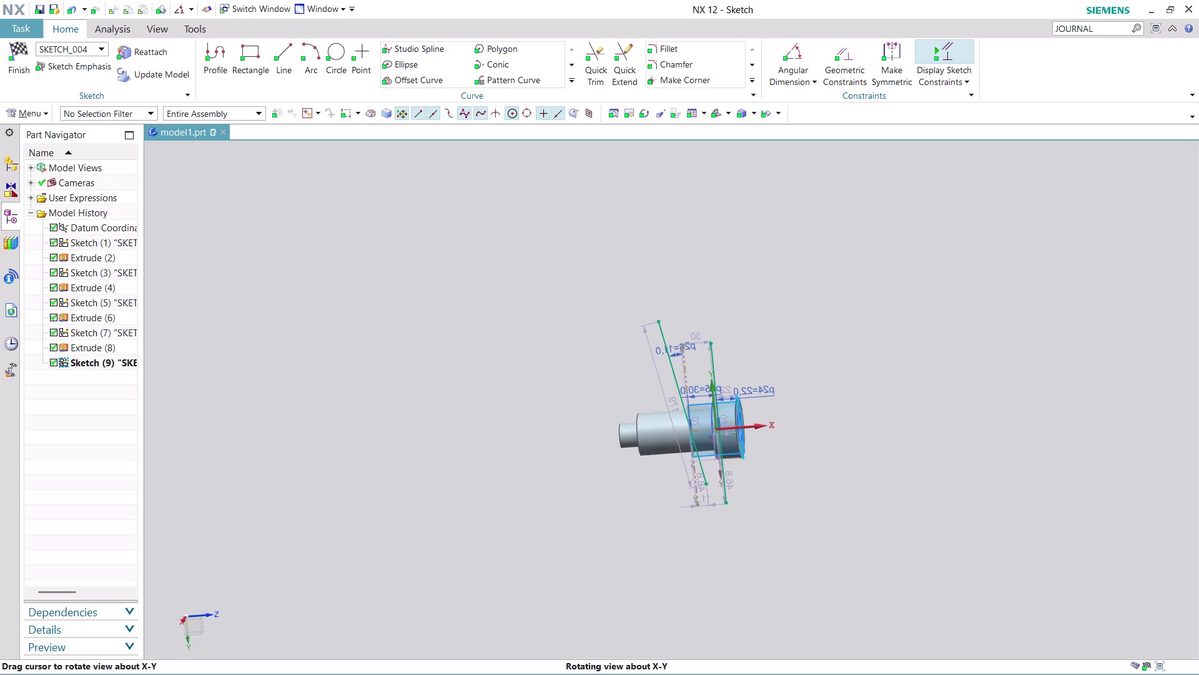
middle_drag(647, 422, 654, 399)
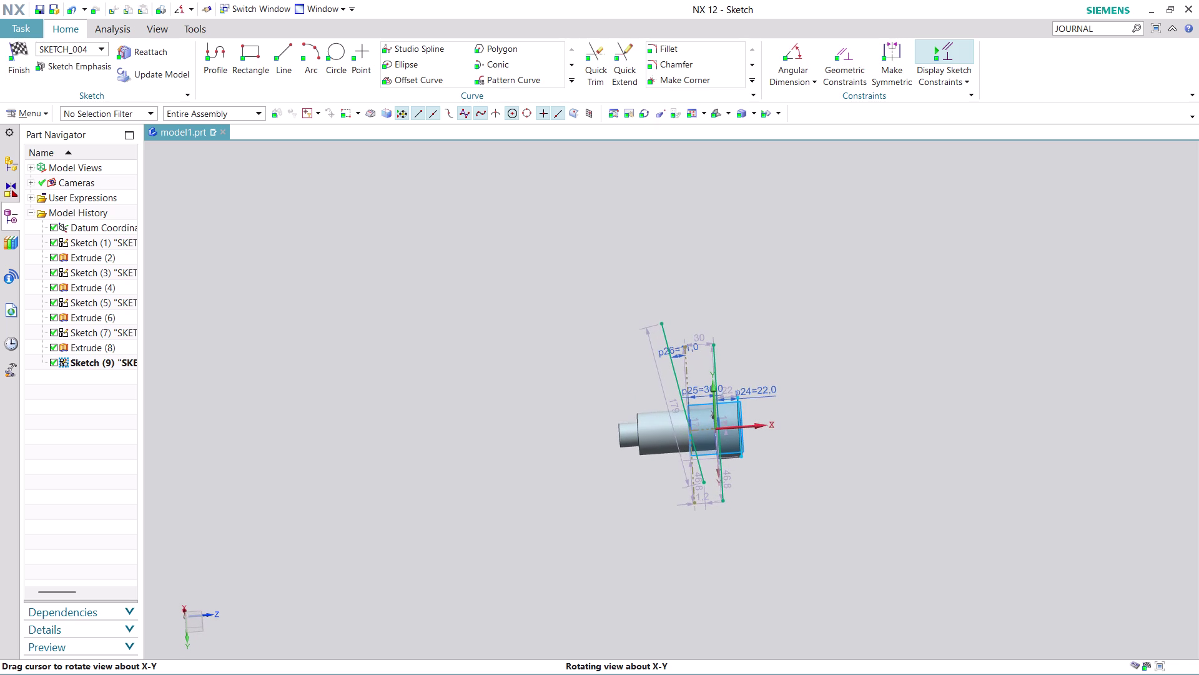
middle_drag(654, 400, 665, 406)
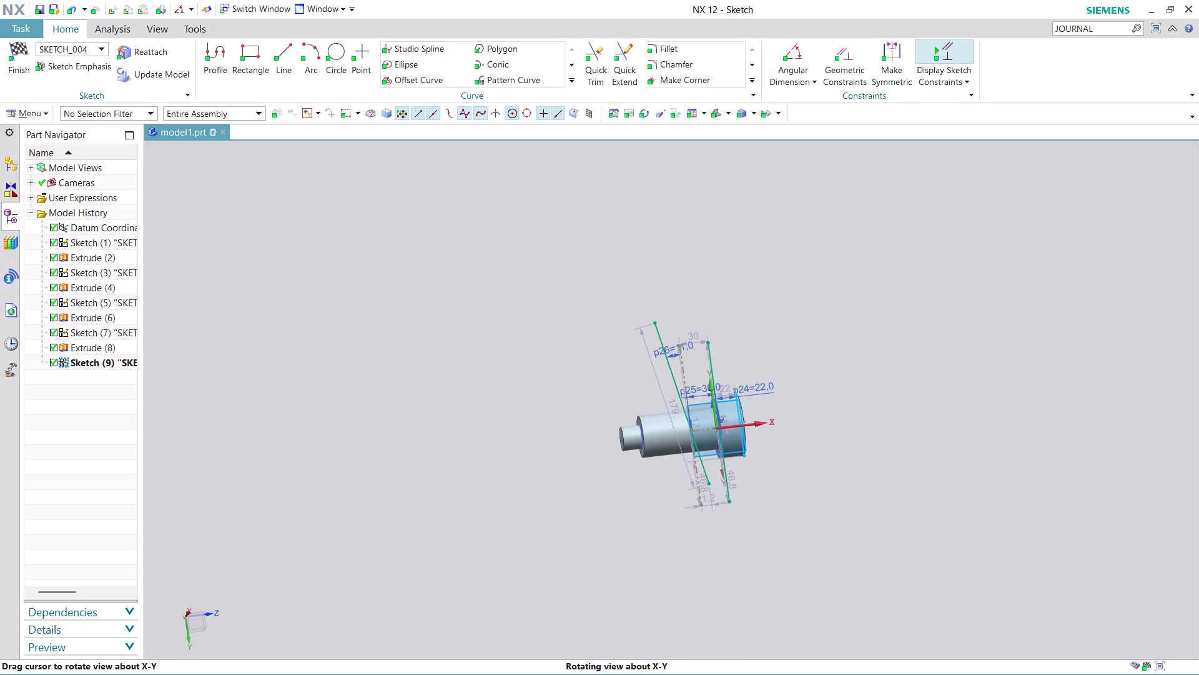
middle_drag(665, 406, 834, 395)
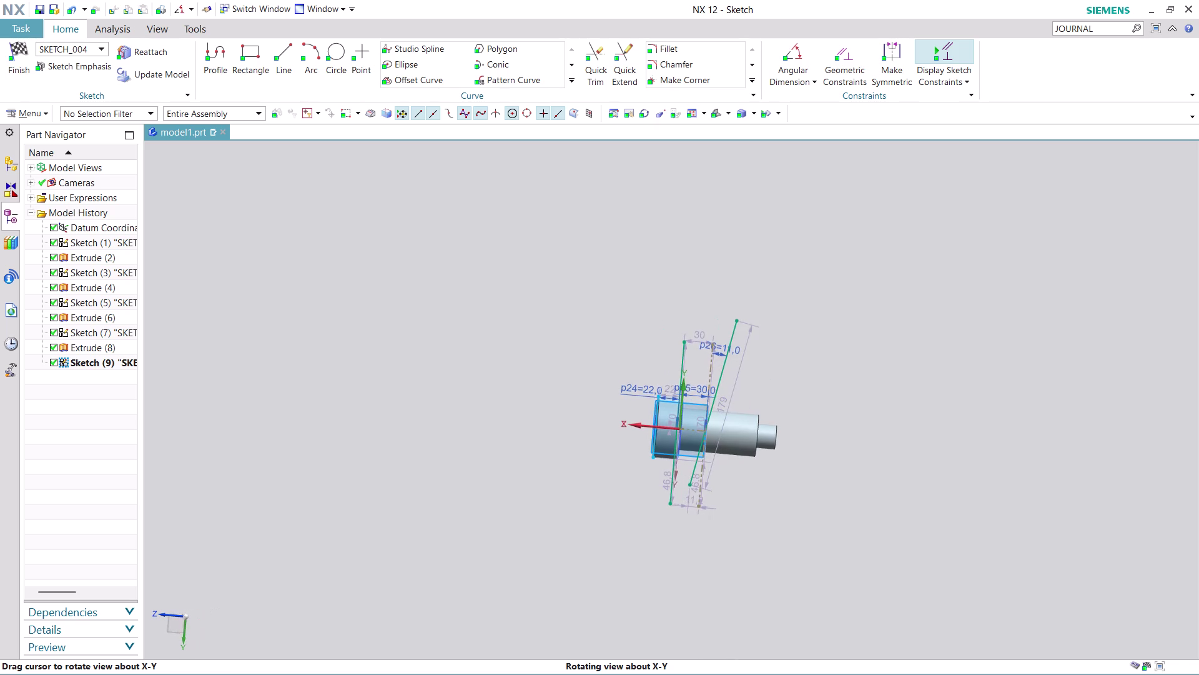
middle_drag(834, 395, 826, 387)
scroll(up, 3)
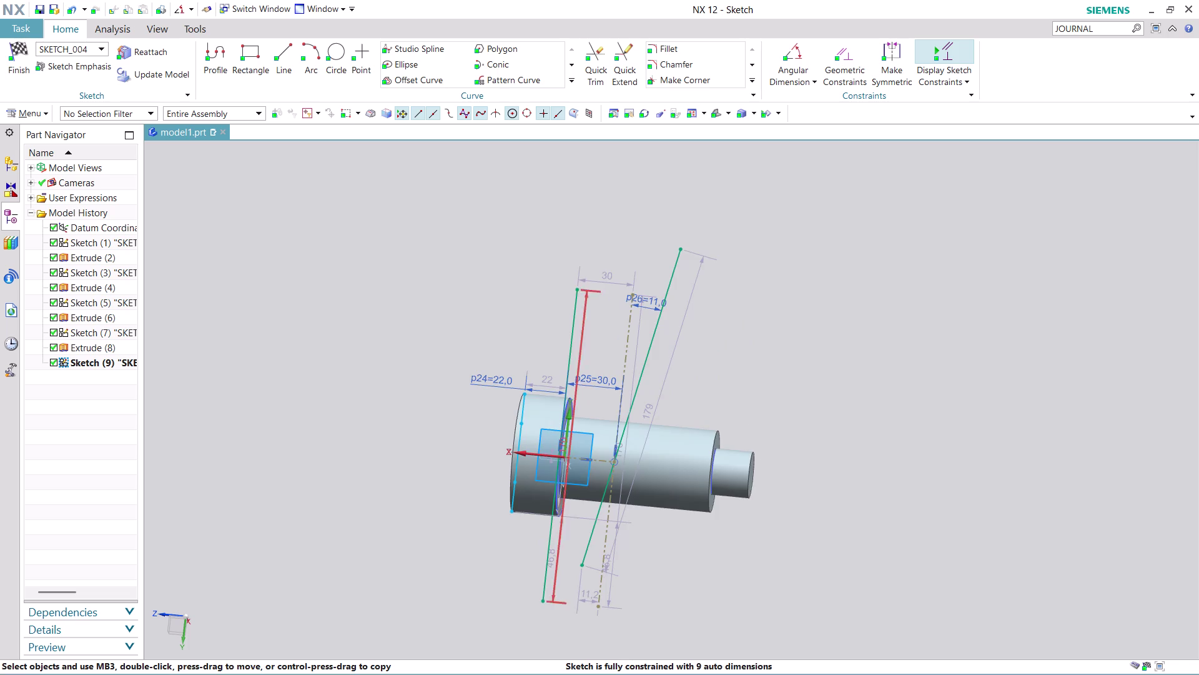
scroll(up, 3)
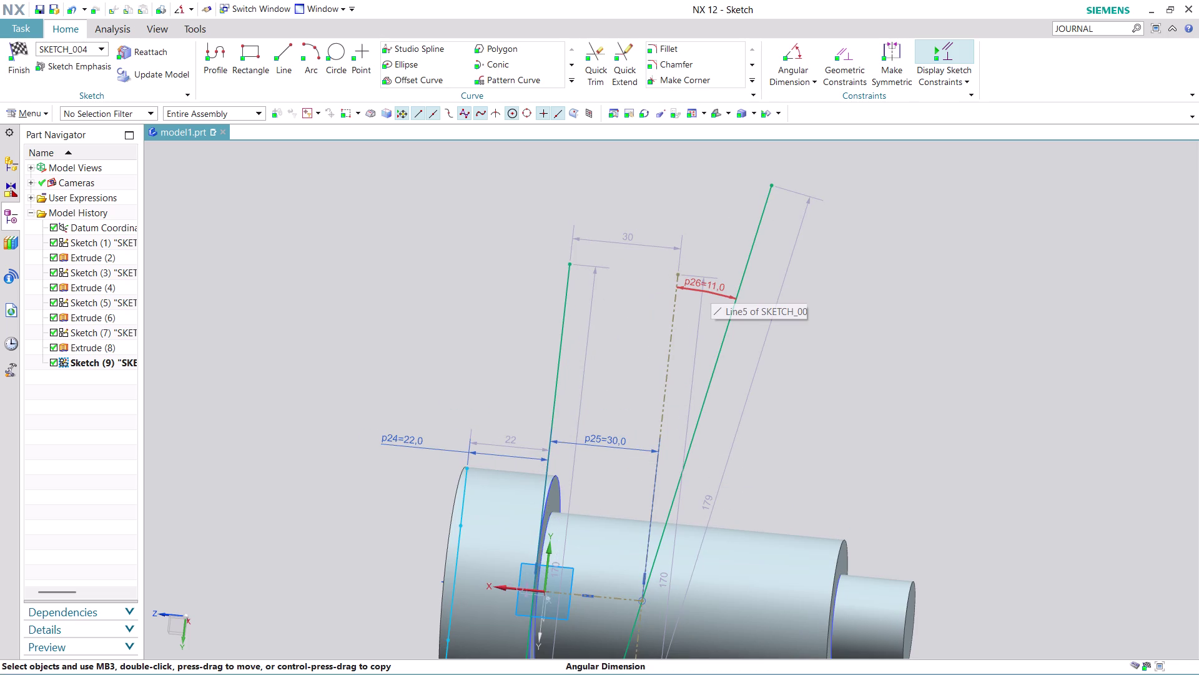
double_click(716, 294)
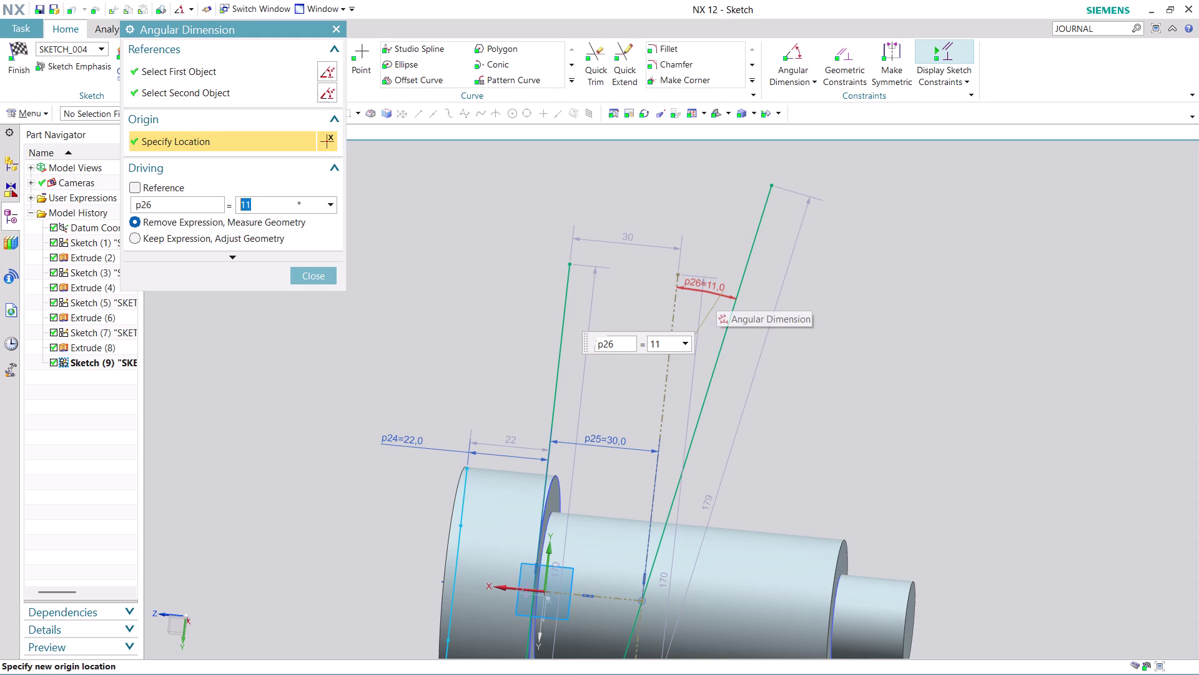
Preview the p26 angle at 3 degrees, then undo back to 11 degrees.
key(3)
key(Return)
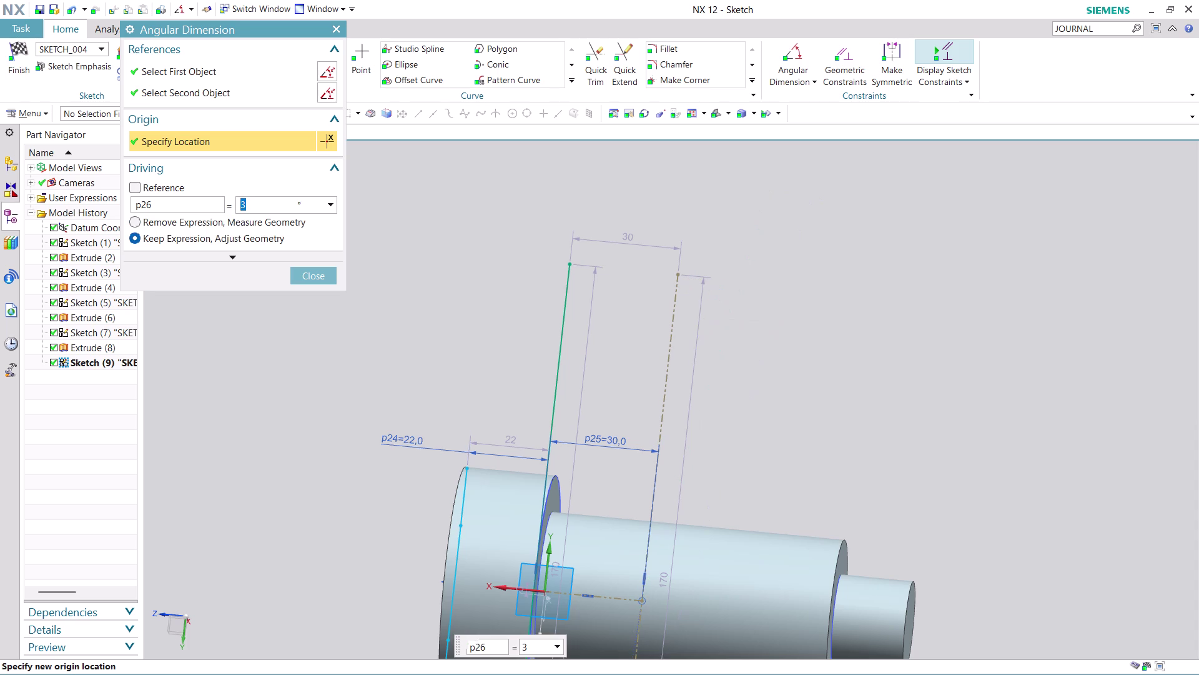
scroll(down, 3)
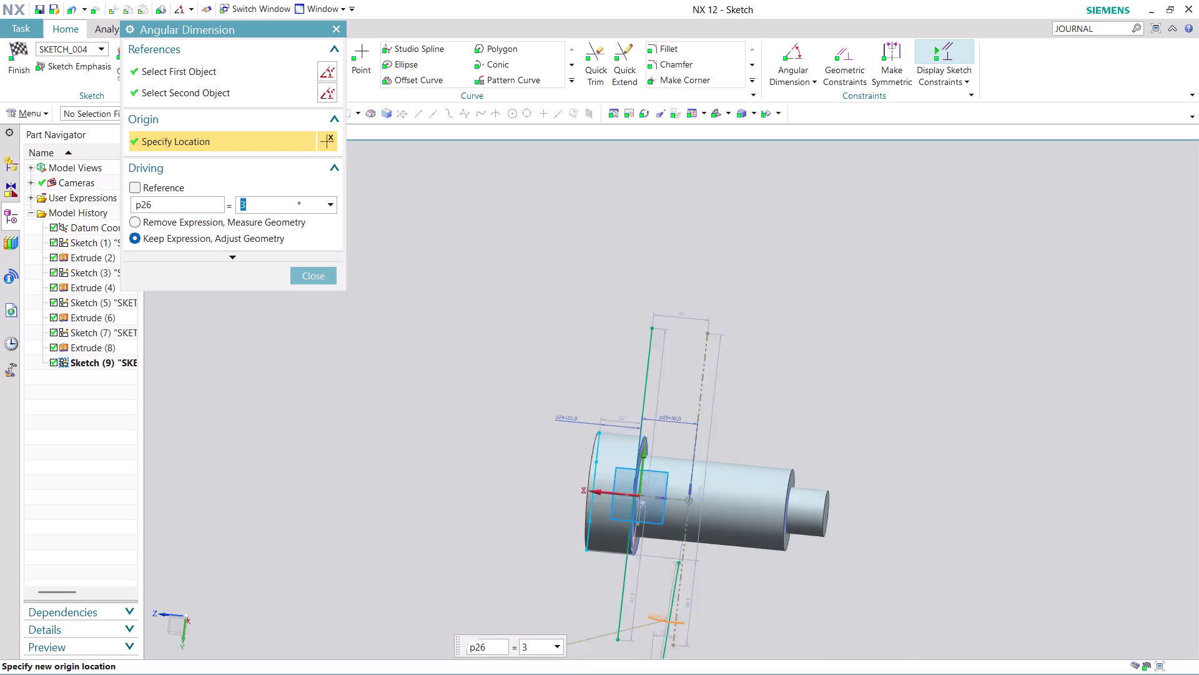
scroll(down, 3)
scroll(down, 3)
scroll(up, 3)
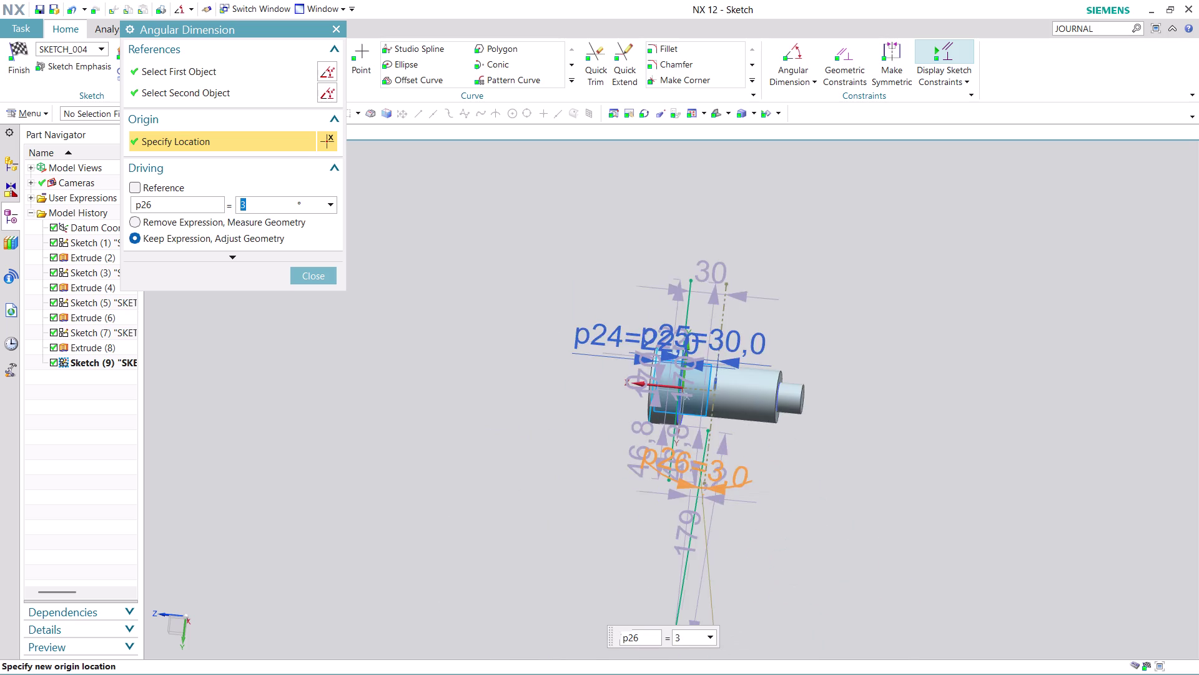
scroll(up, 3)
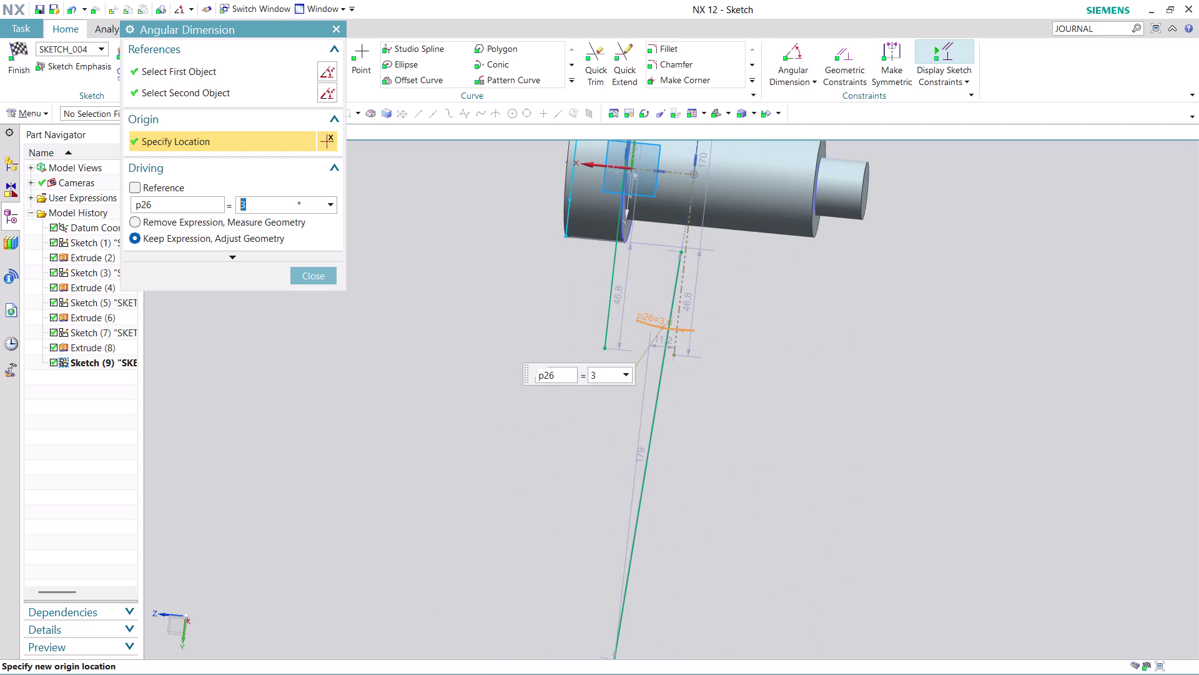
scroll(up, 3)
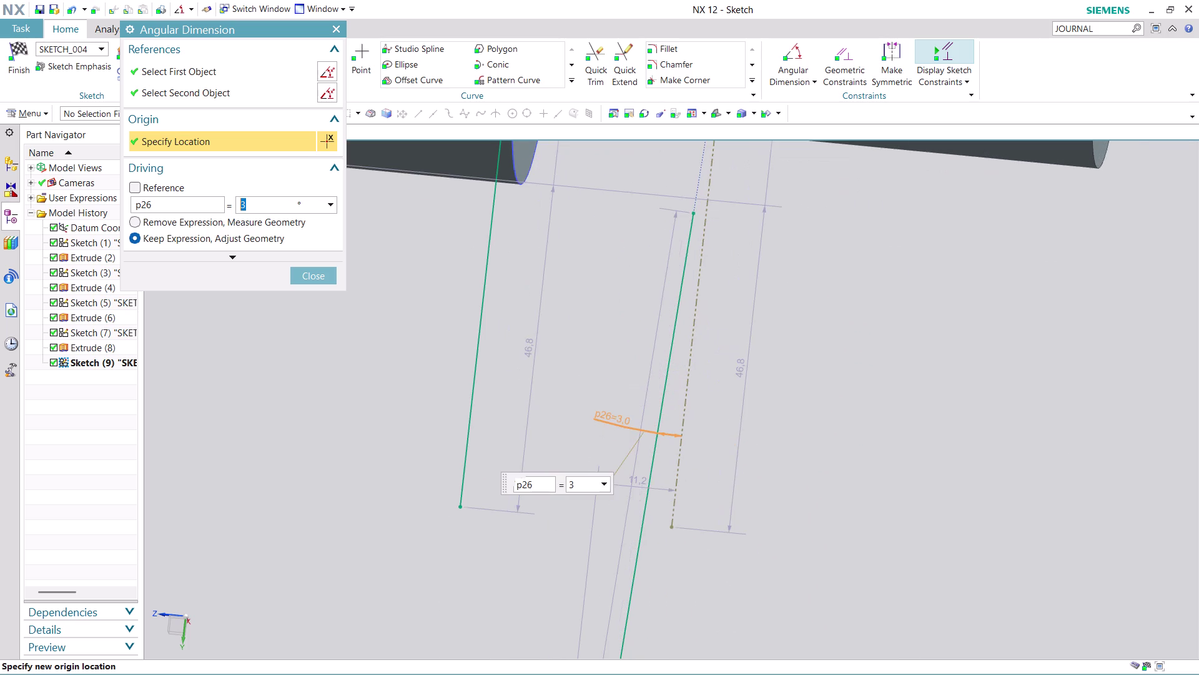
scroll(down, 3)
scroll(down, 3)
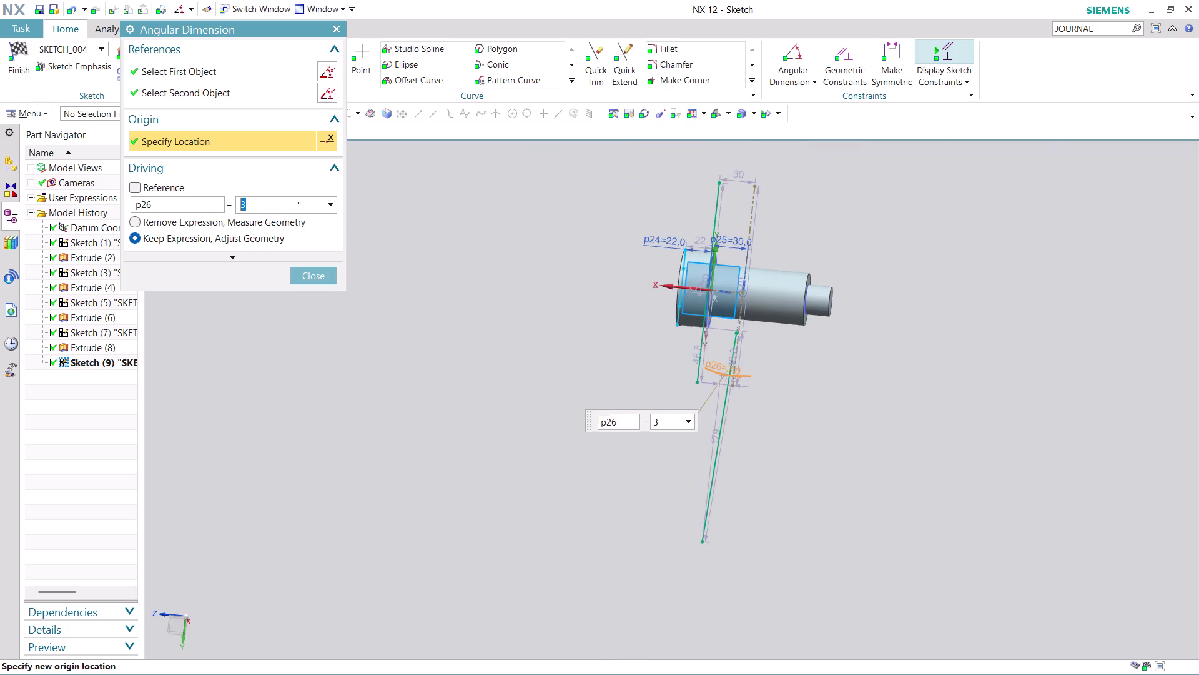
scroll(down, 3)
key(ctrl+z)
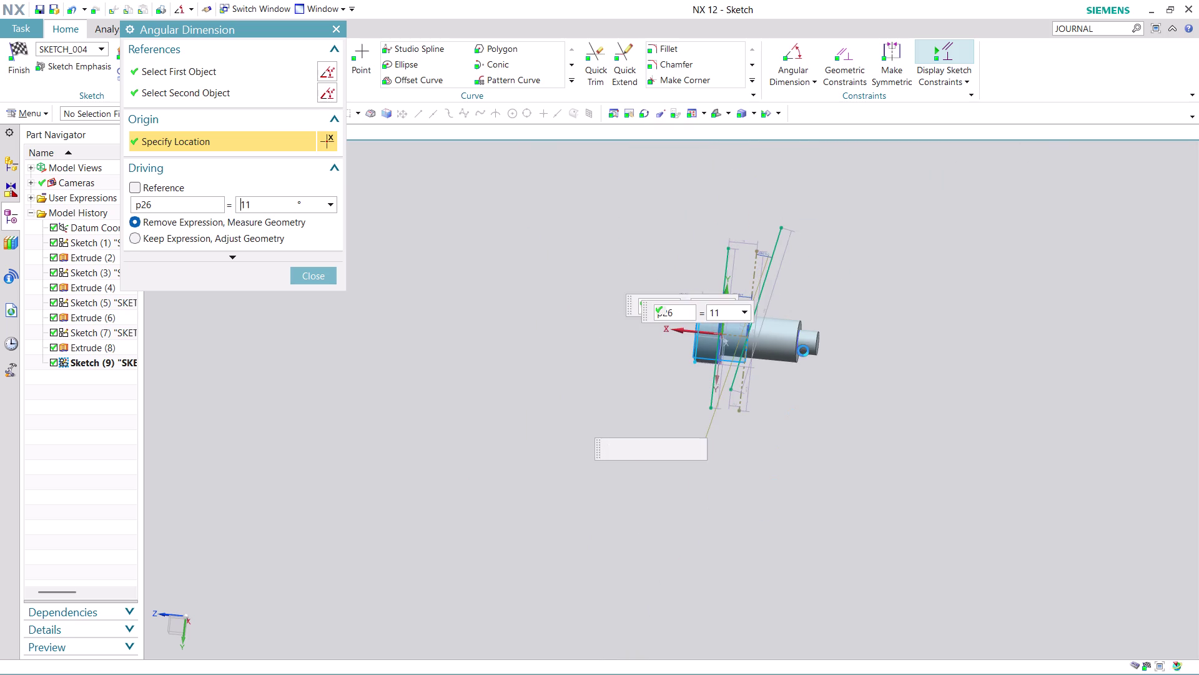
scroll(up, 3)
scroll(up, 3)
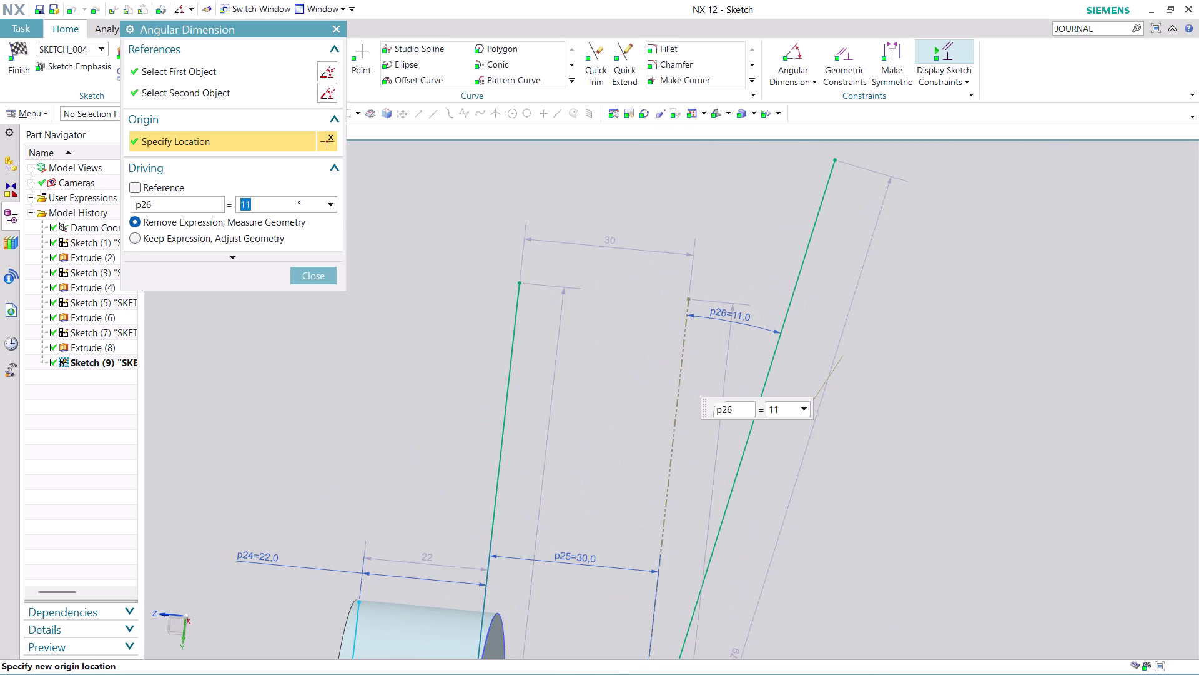
Set the p26 angular dimension to -3 degrees and close the dimension command.
double_click(742, 321)
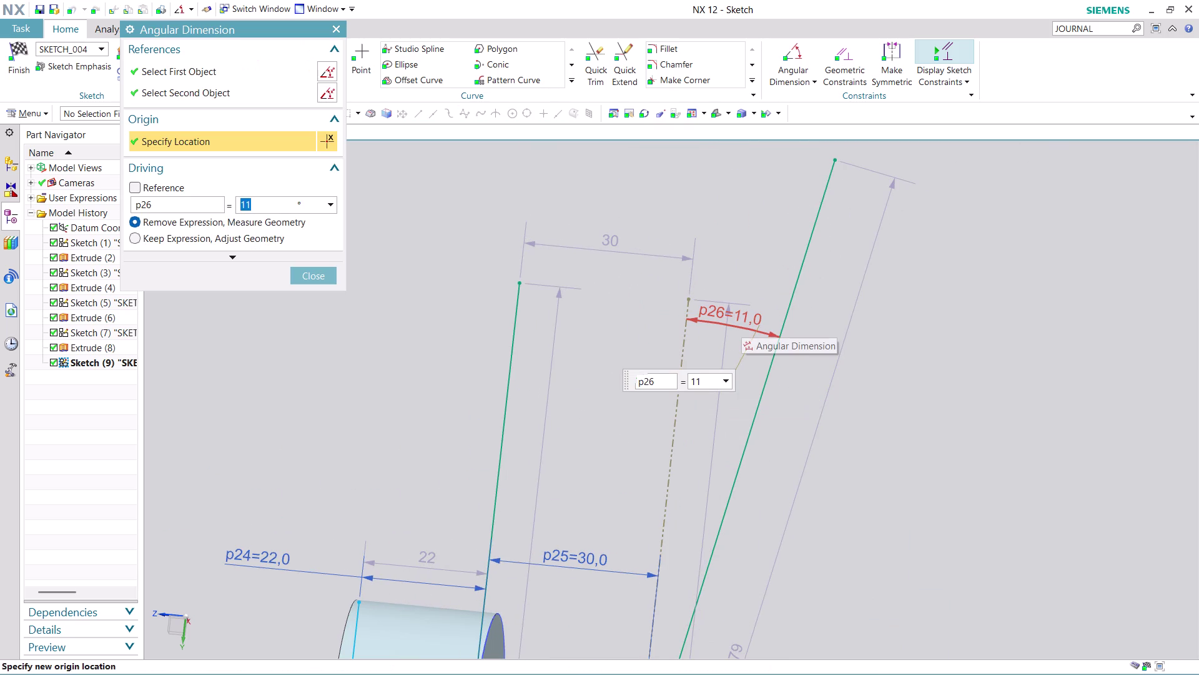
text(-3)
key(Return)
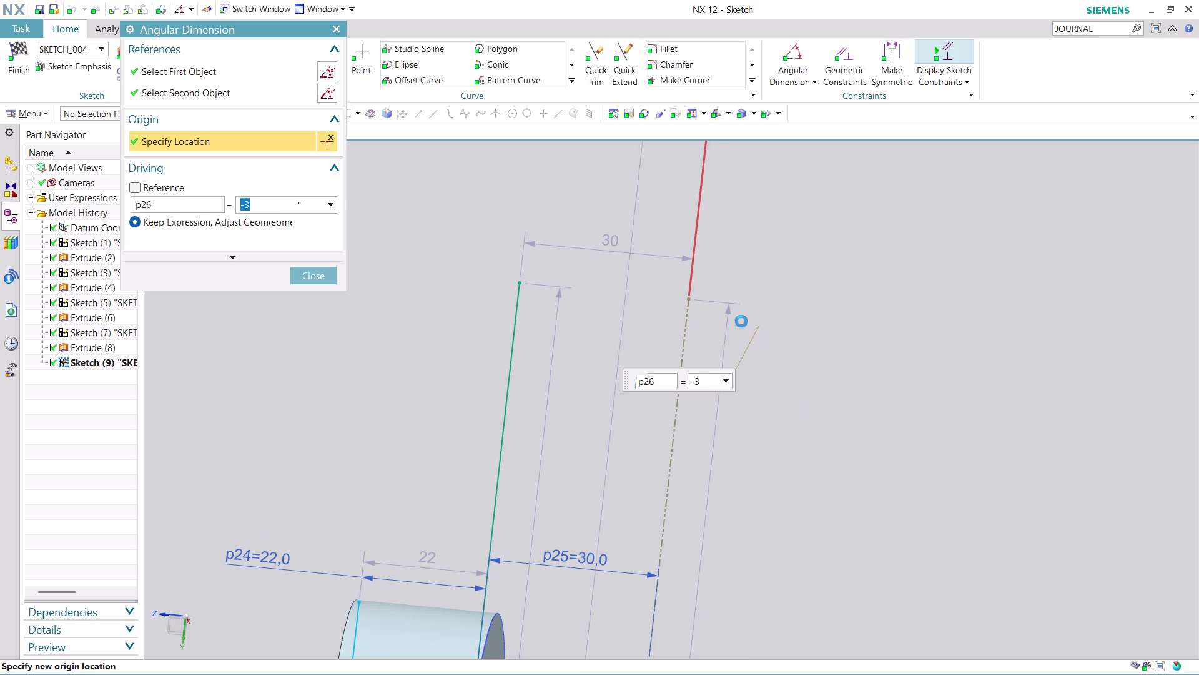
scroll(down, 3)
scroll(down, 3)
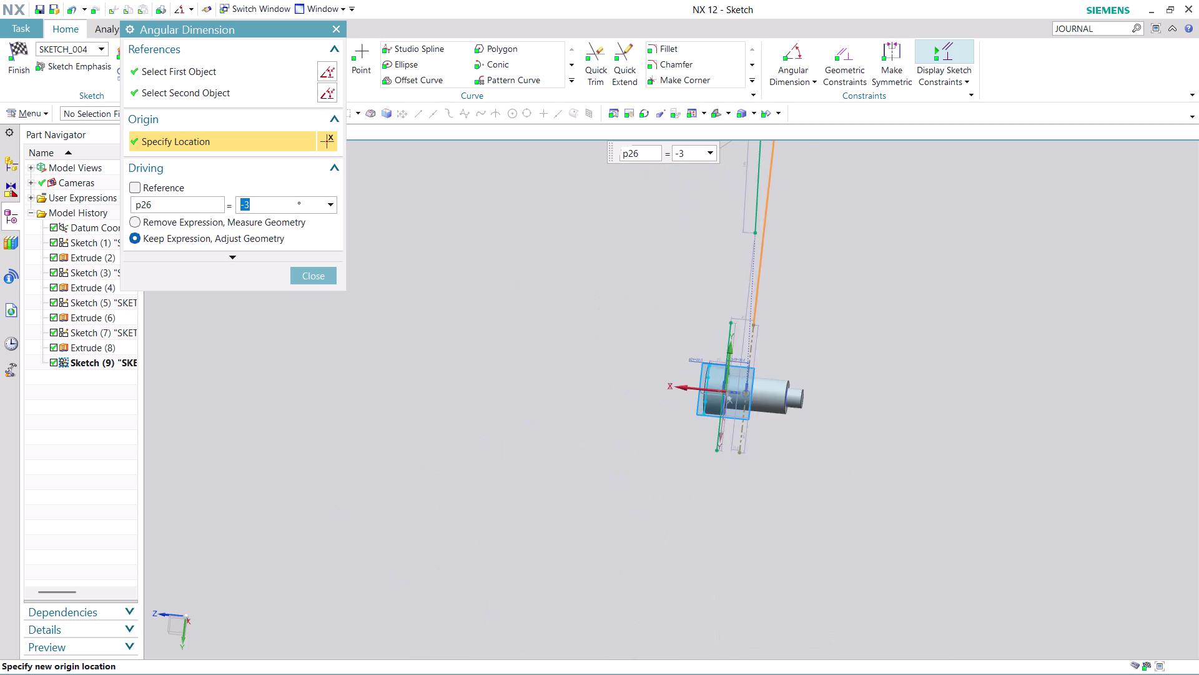
scroll(down, 3)
scroll(up, 3)
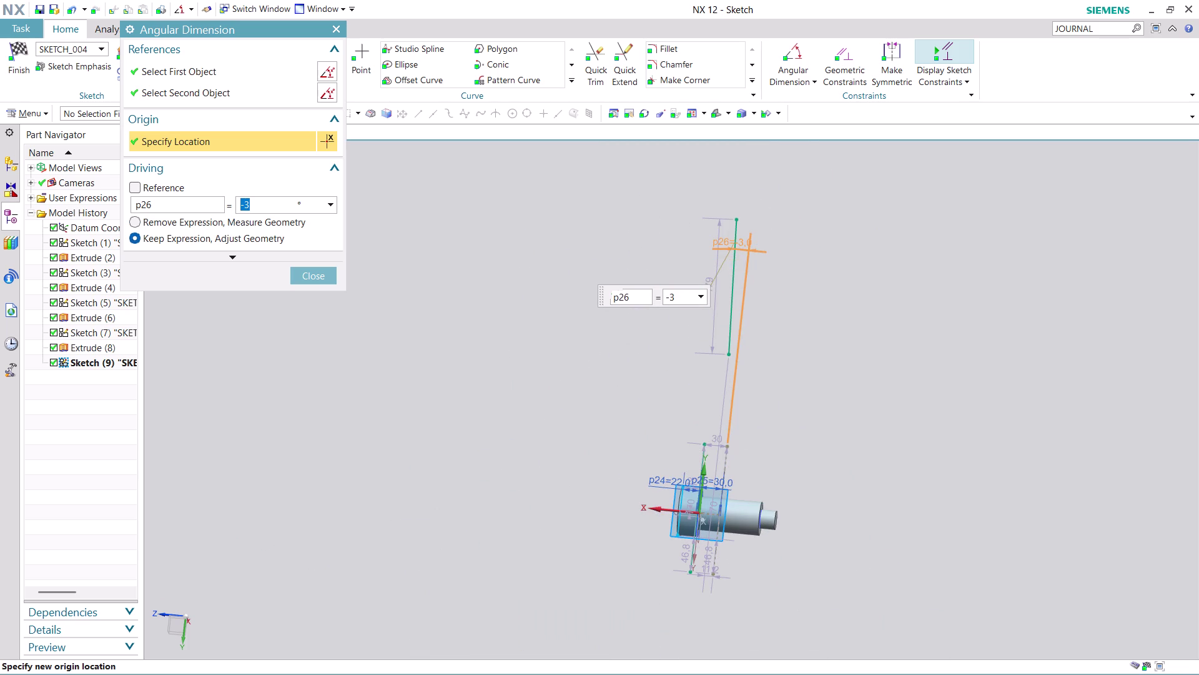
scroll(up, 3)
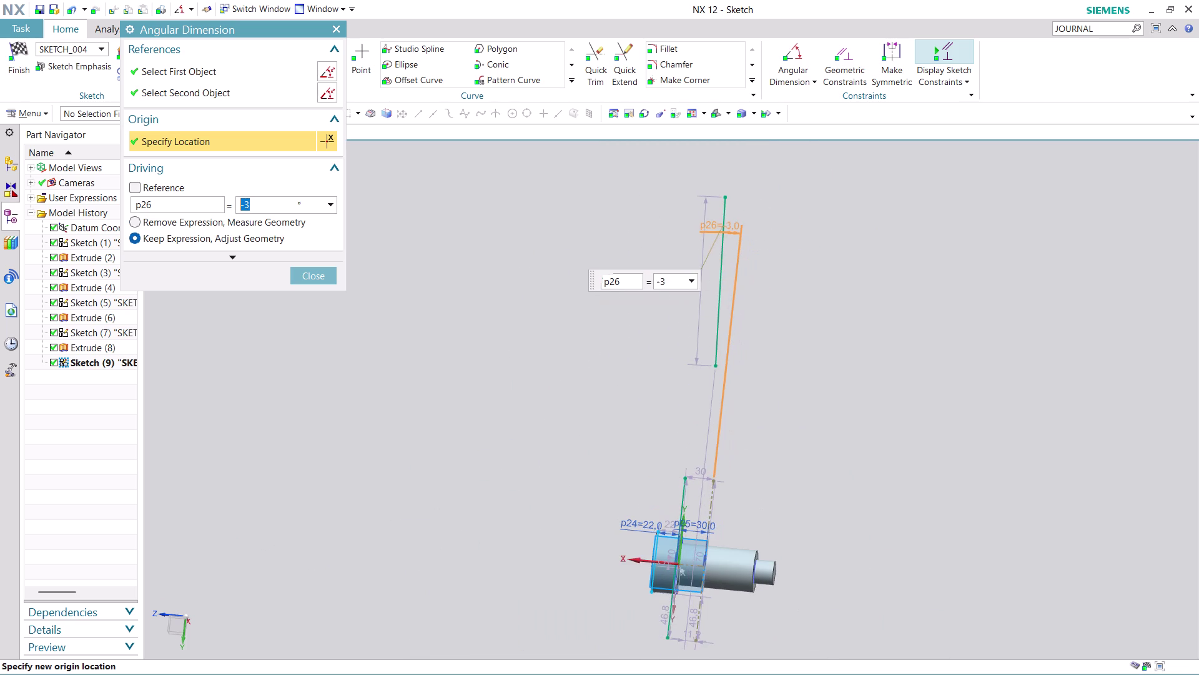
scroll(up, 3)
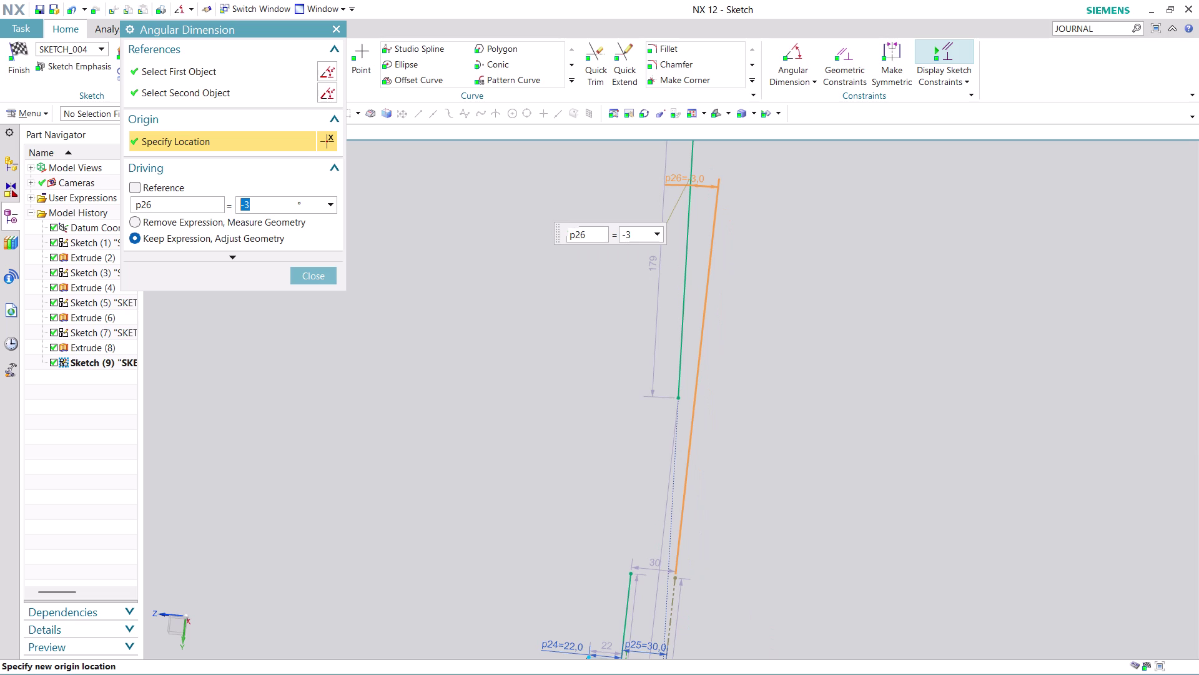
scroll(down, 3)
click(299, 274)
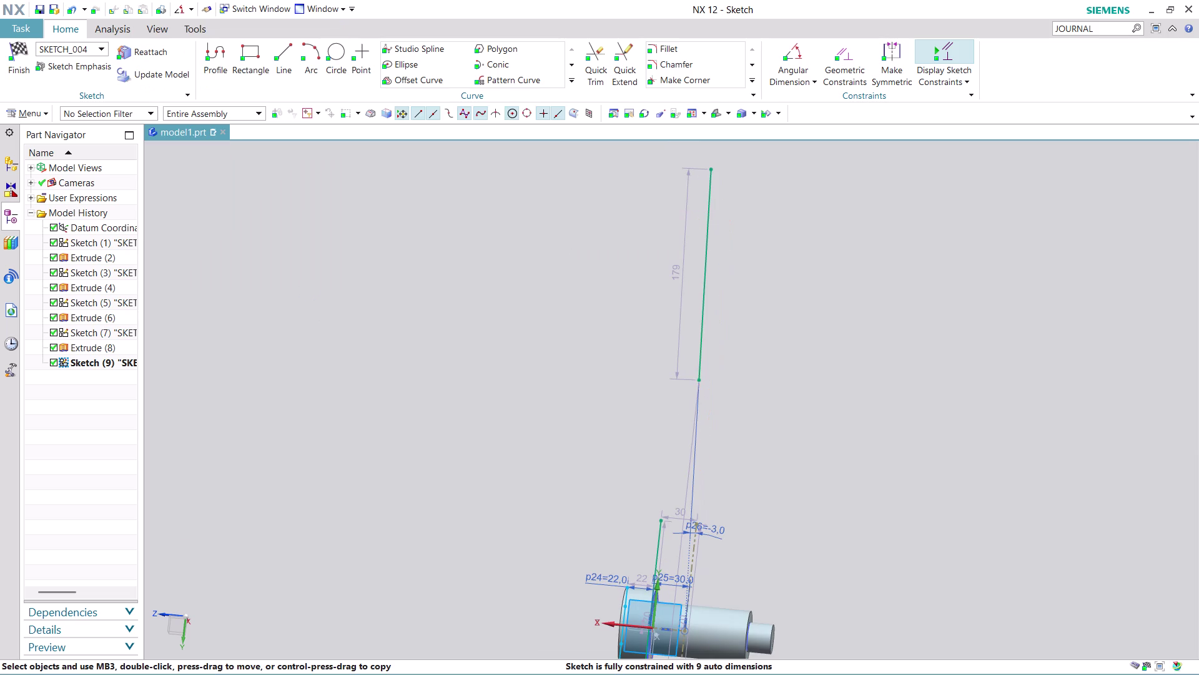
Undo the -3 degree angle change and adjust the view around the shaft.
key(ctrl+z)
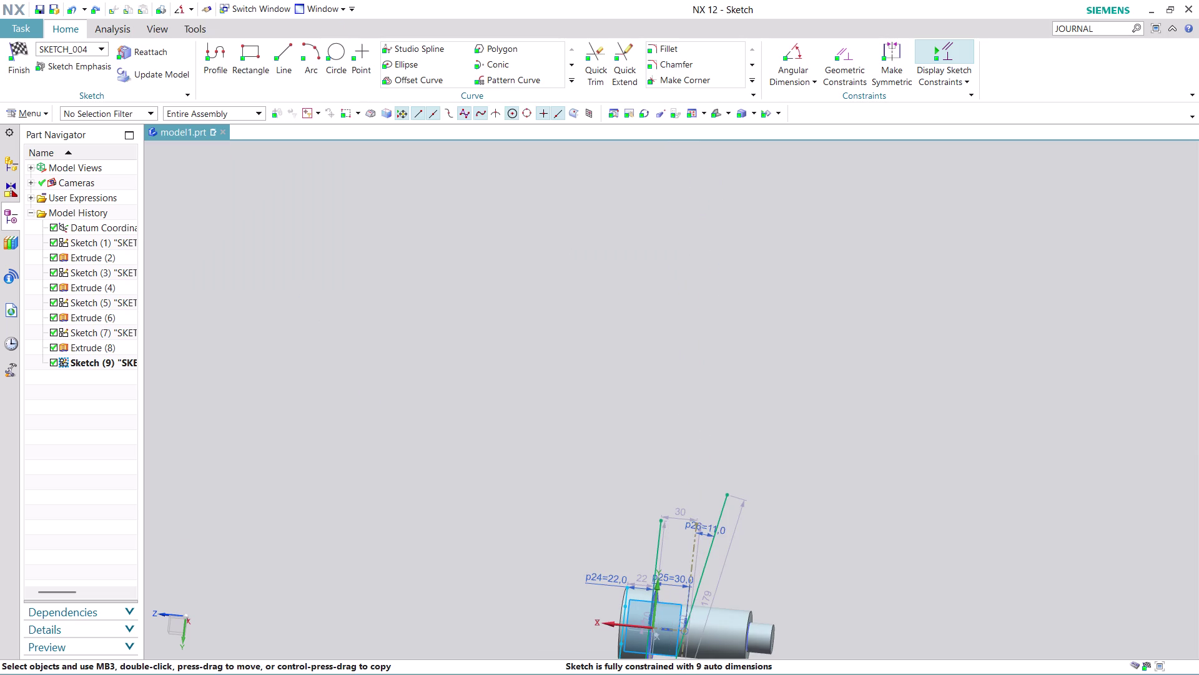
scroll(up, 3)
scroll(up, 3)
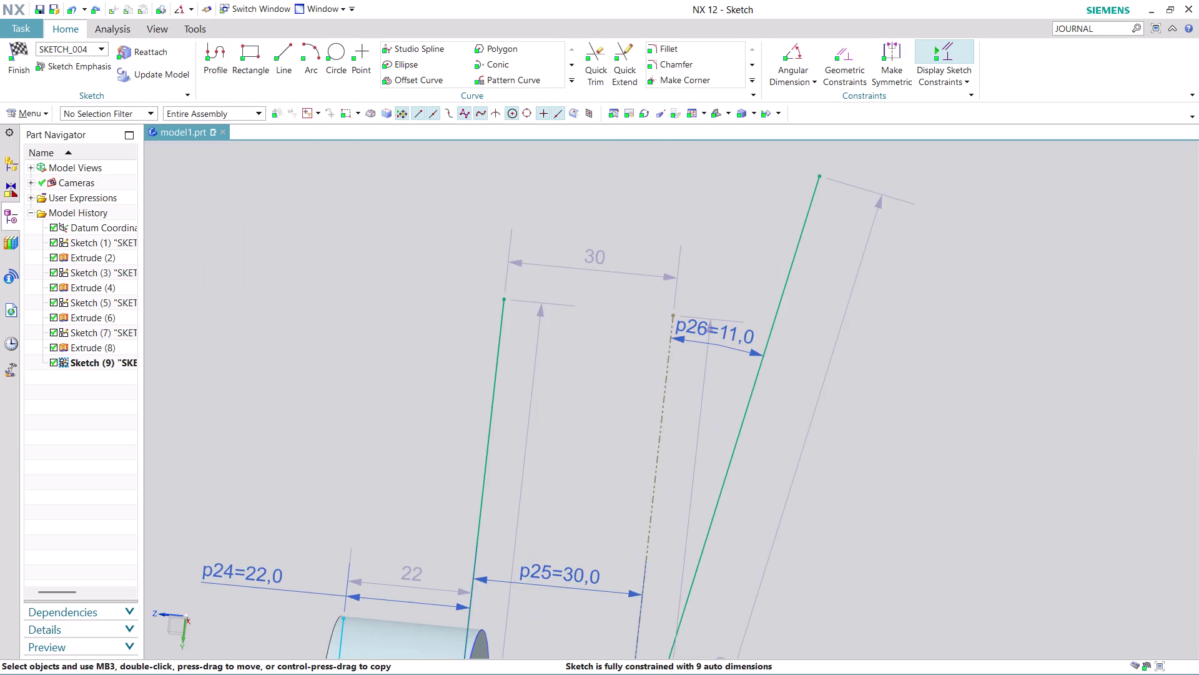
scroll(down, 3)
scroll(up, 3)
scroll(down, 3)
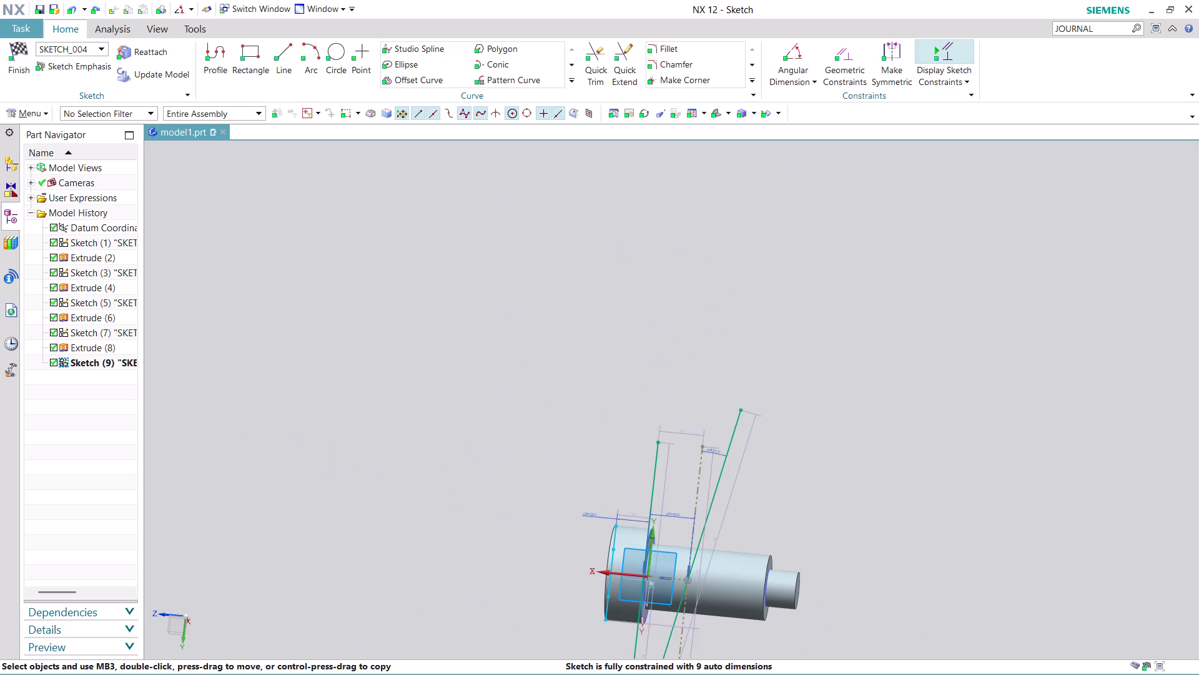
middle_drag(824, 609, 823, 536)
scroll(up, 3)
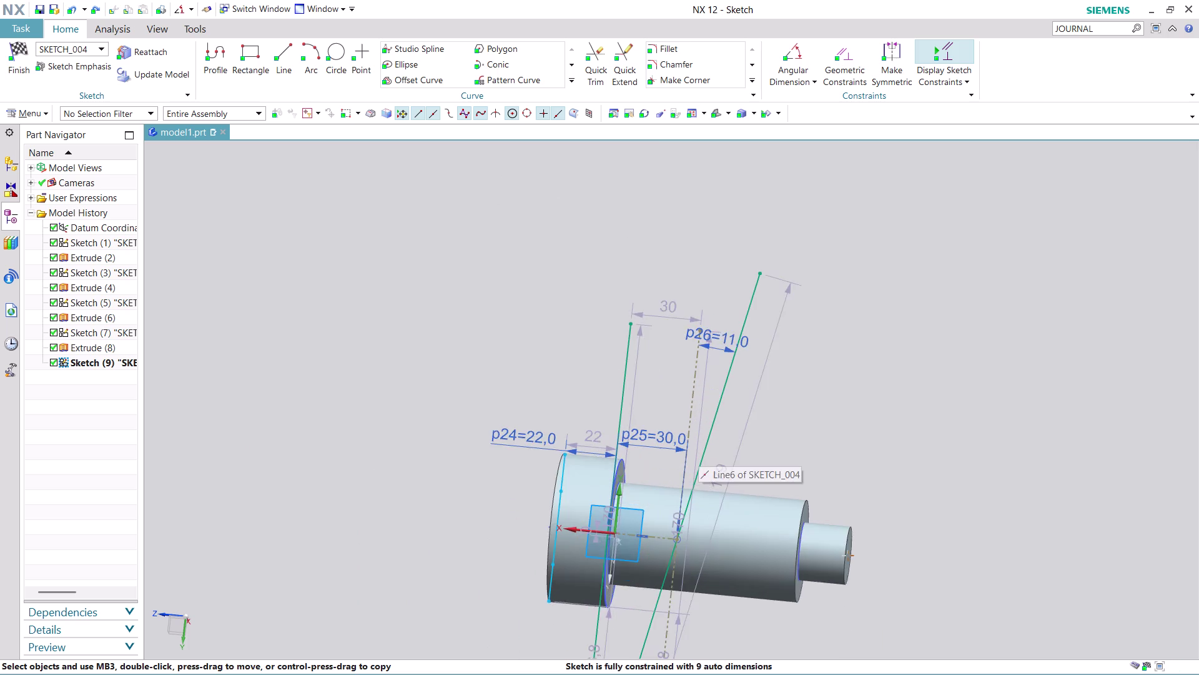
scroll(up, 3)
scroll(up, 3)
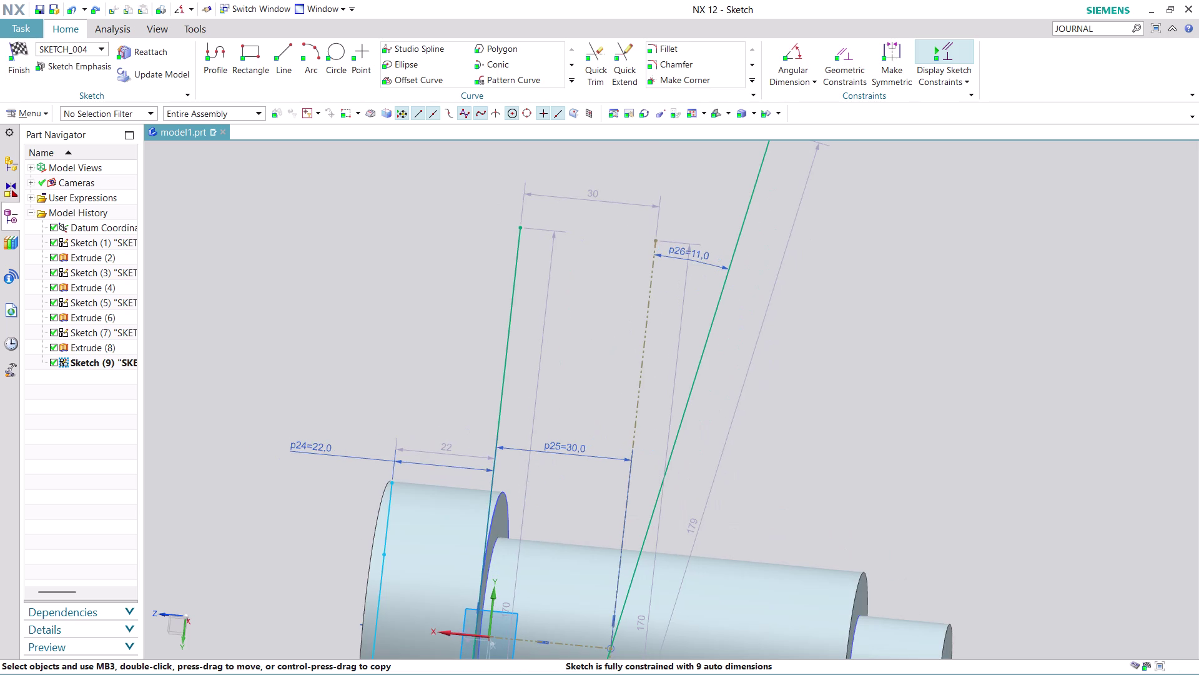
drag(735, 251, 704, 253)
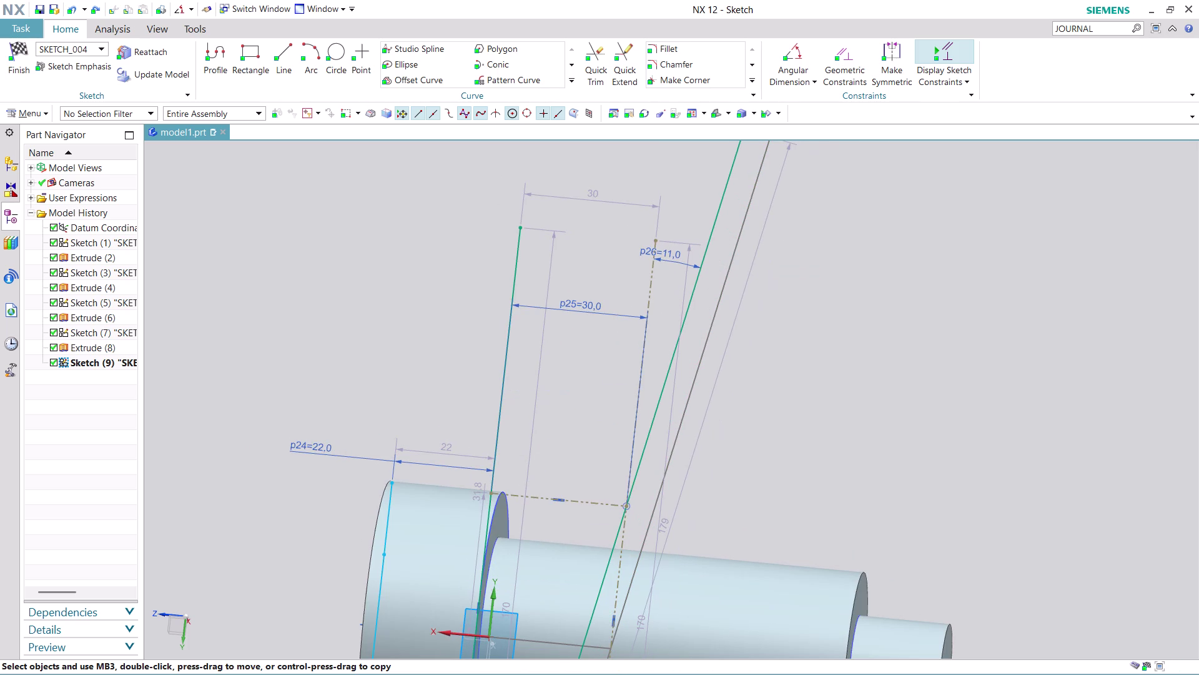
drag(704, 253, 716, 310)
scroll(down, 3)
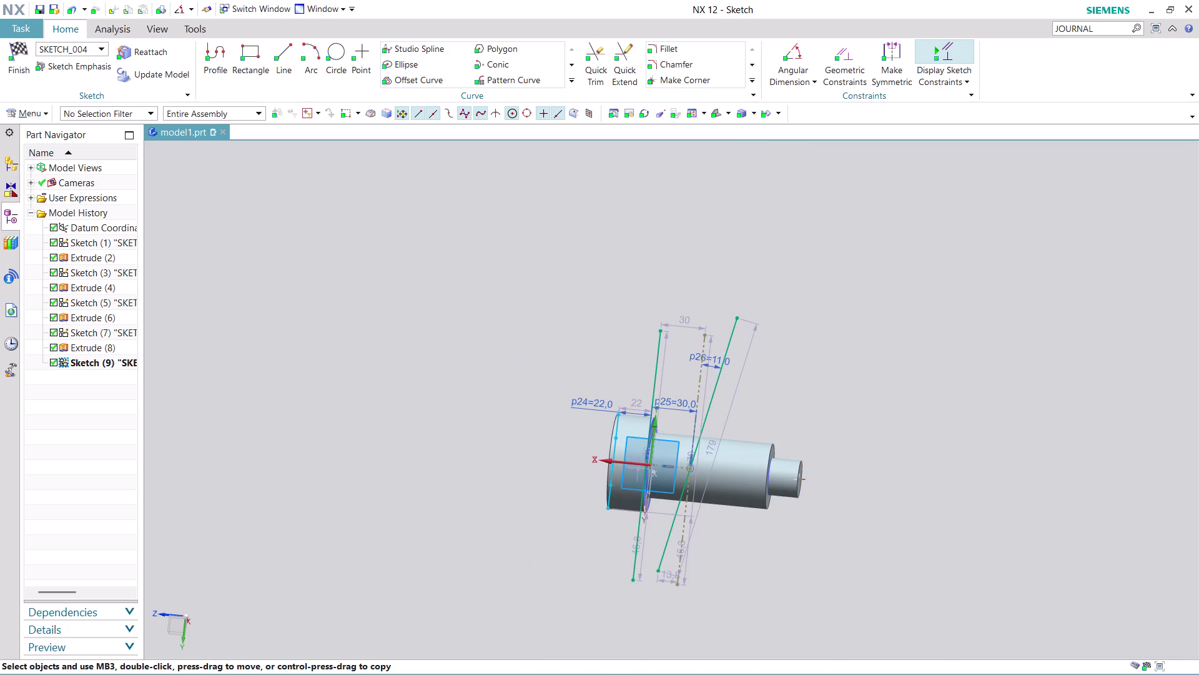
Undo the p26 angle dimension and then the inclined line itself.
key(ctrl+z)
key(ctrl+z)
key(ctrl+z)
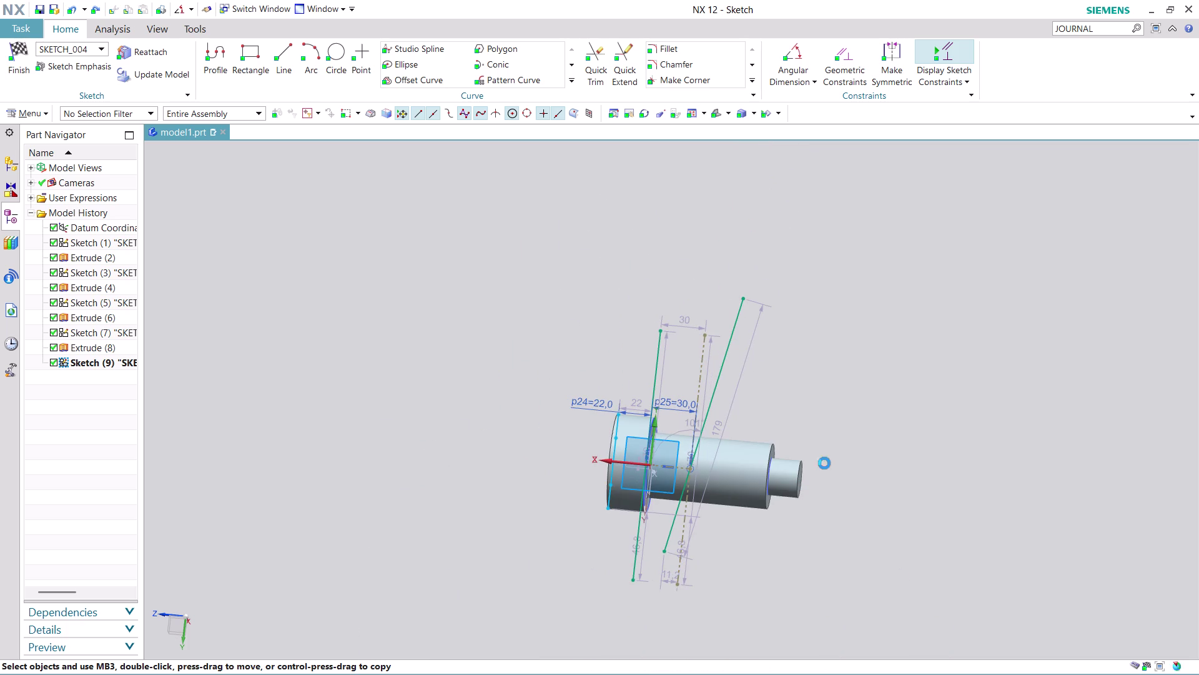
key(ctrl+z)
scroll(up, 3)
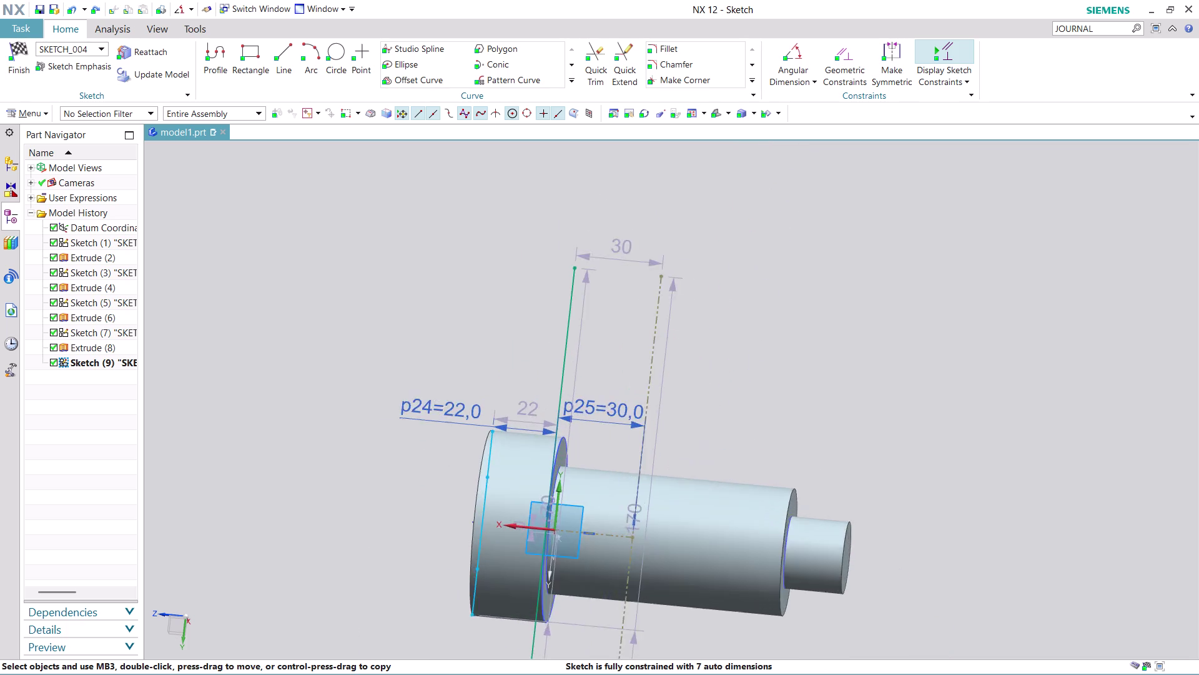
Orbit back toward the sketch plane and fit the whole shaft sketch into view.
scroll(up, 3)
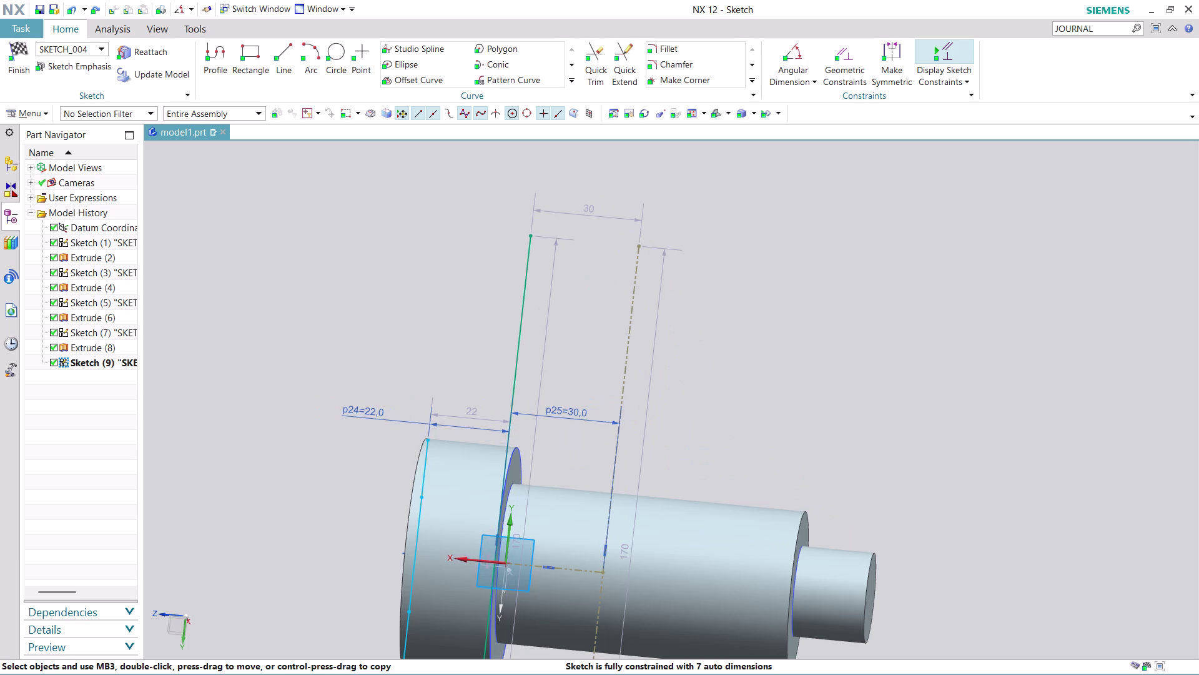
middle_drag(930, 480, 790, 464)
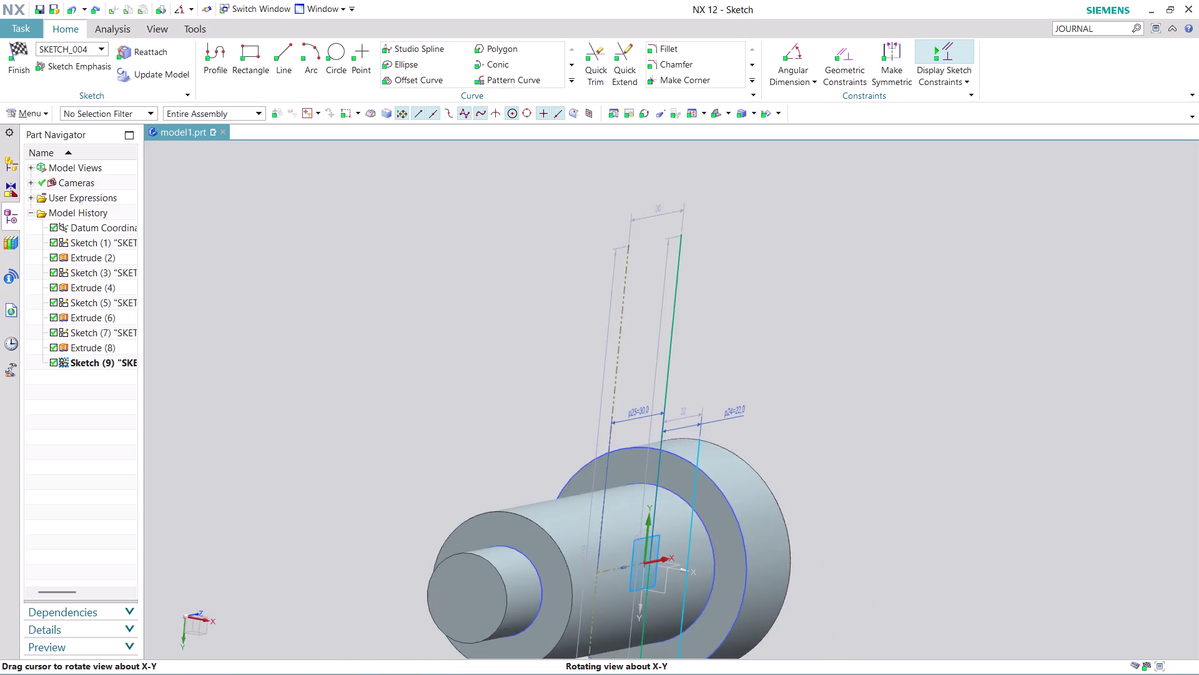
middle_drag(790, 464, 748, 449)
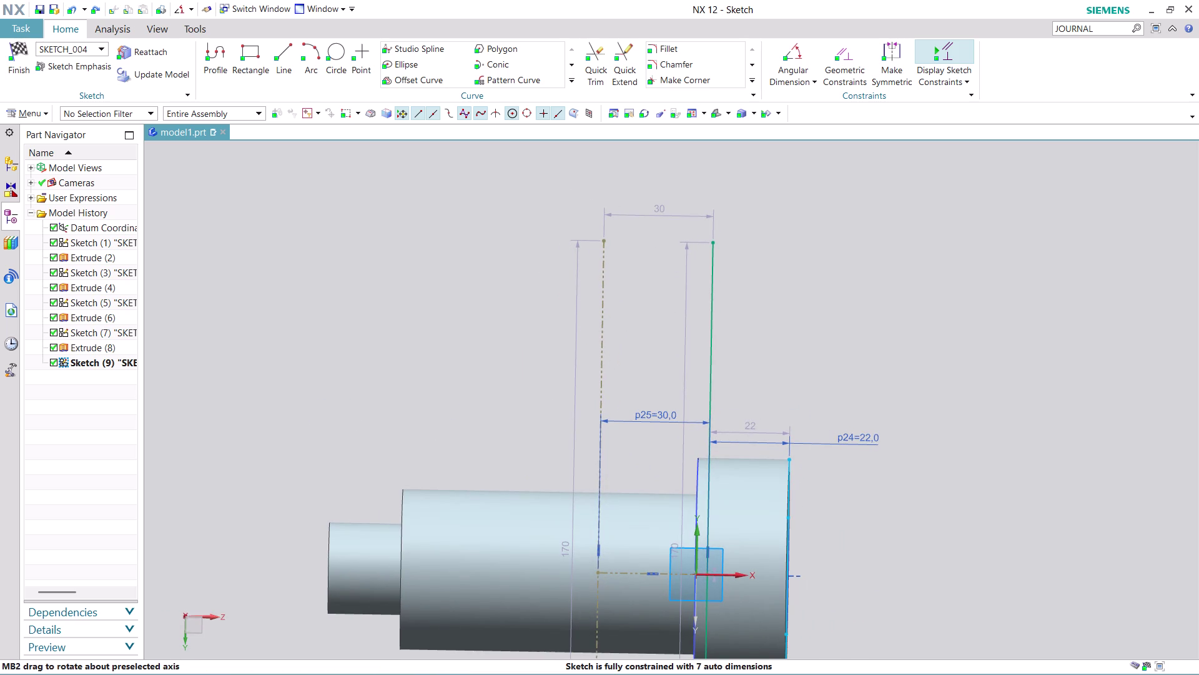
click(210, 620)
right_click(210, 619)
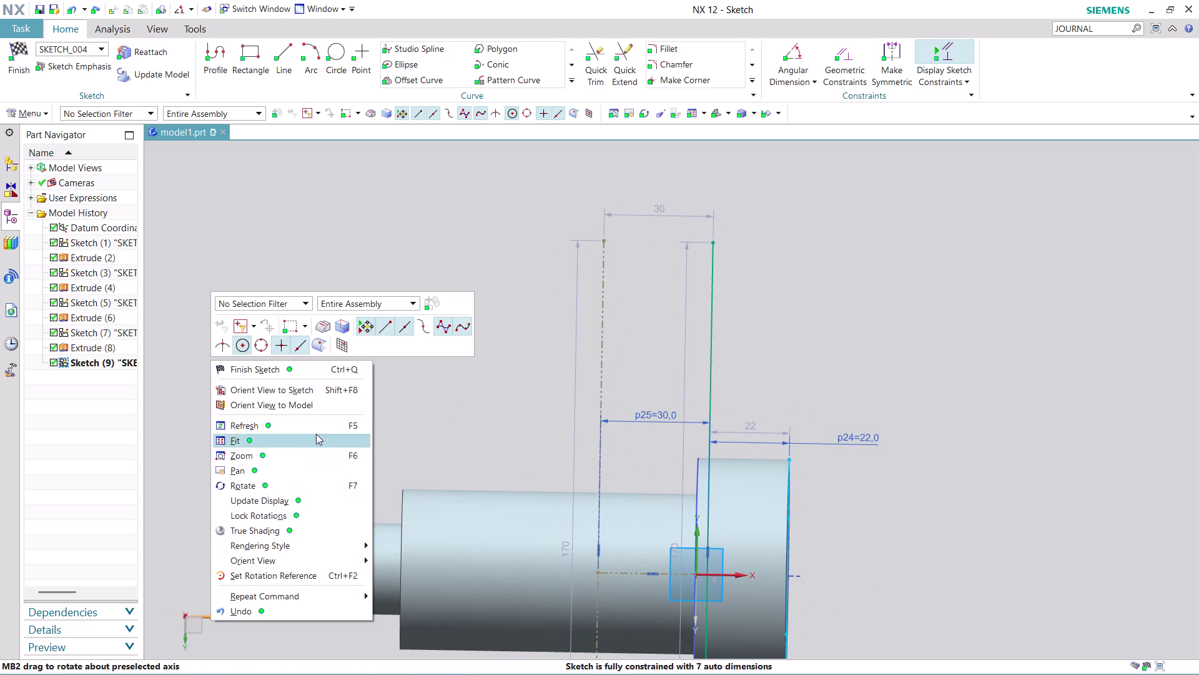
click(332, 390)
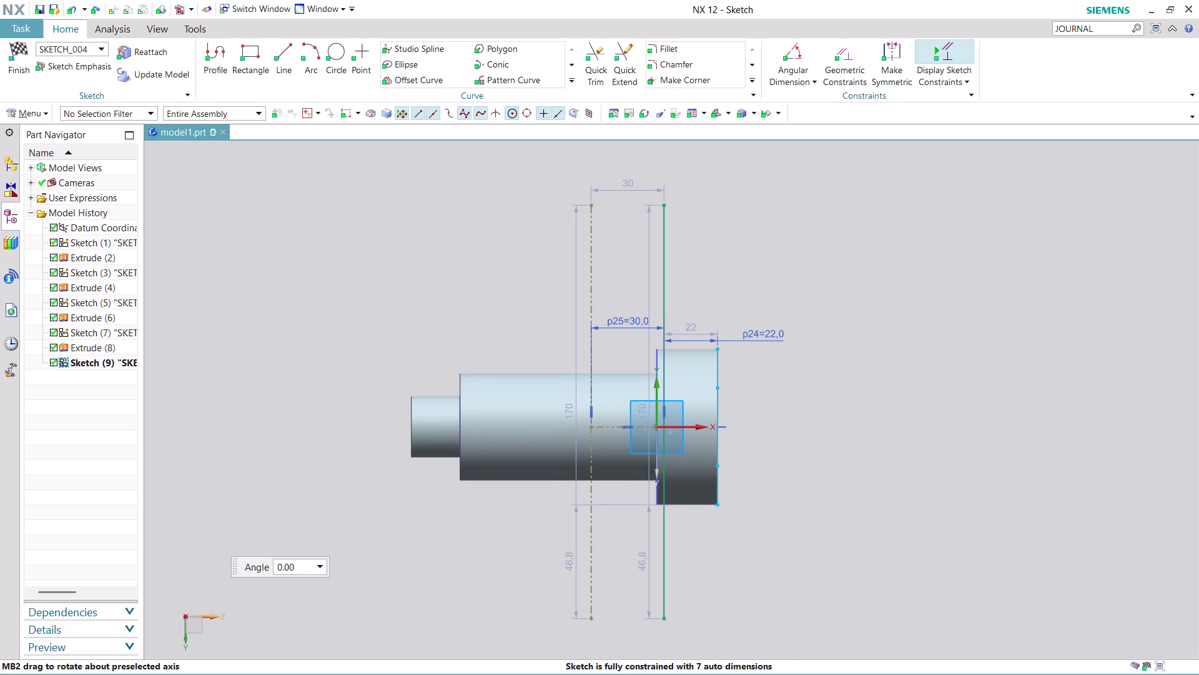
key(Escape)
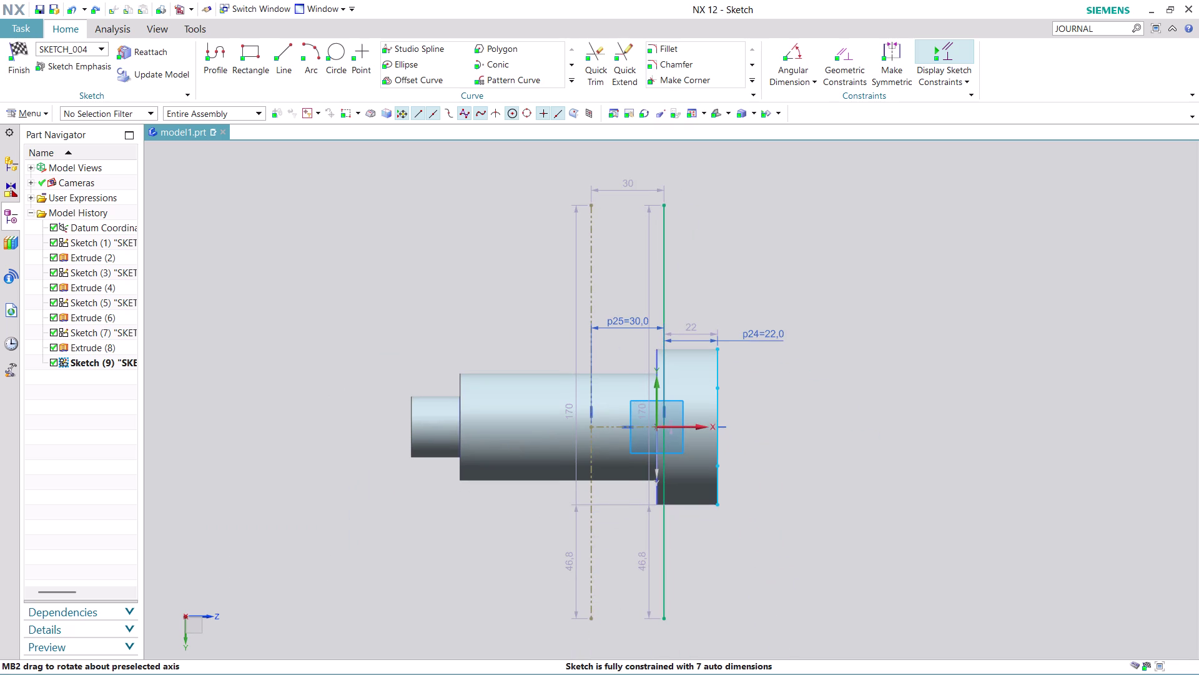
Zoom the view and start the Line tool for a new line.
scroll(up, 3)
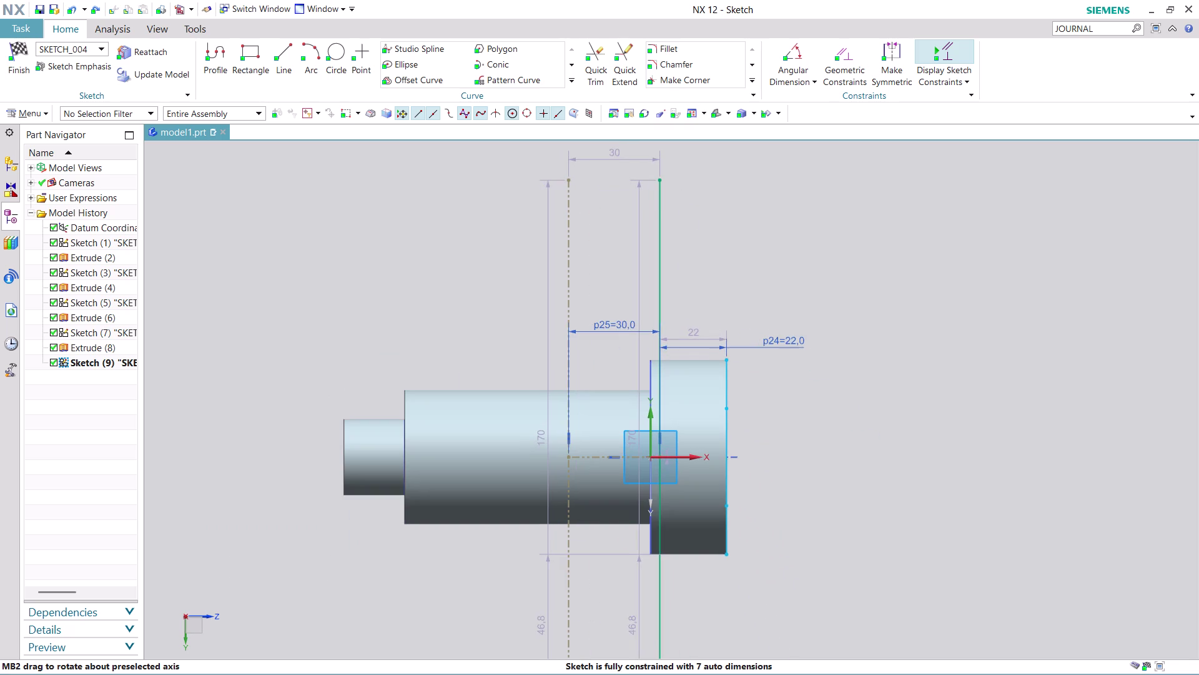
scroll(down, 3)
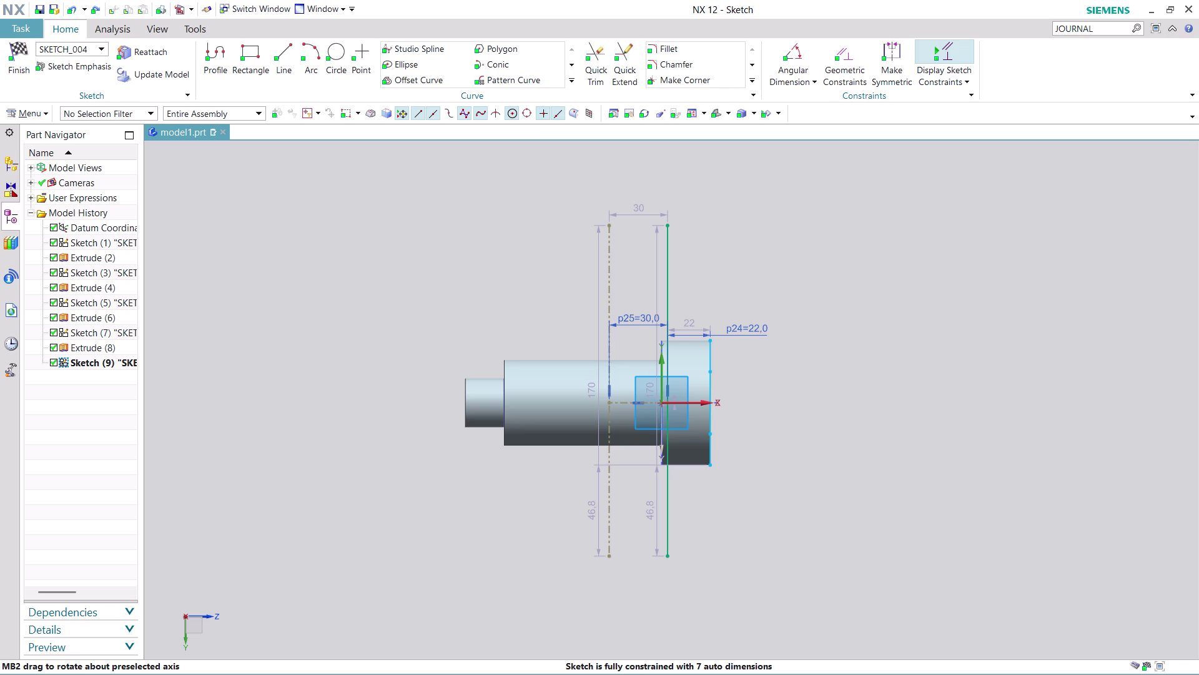
scroll(up, 3)
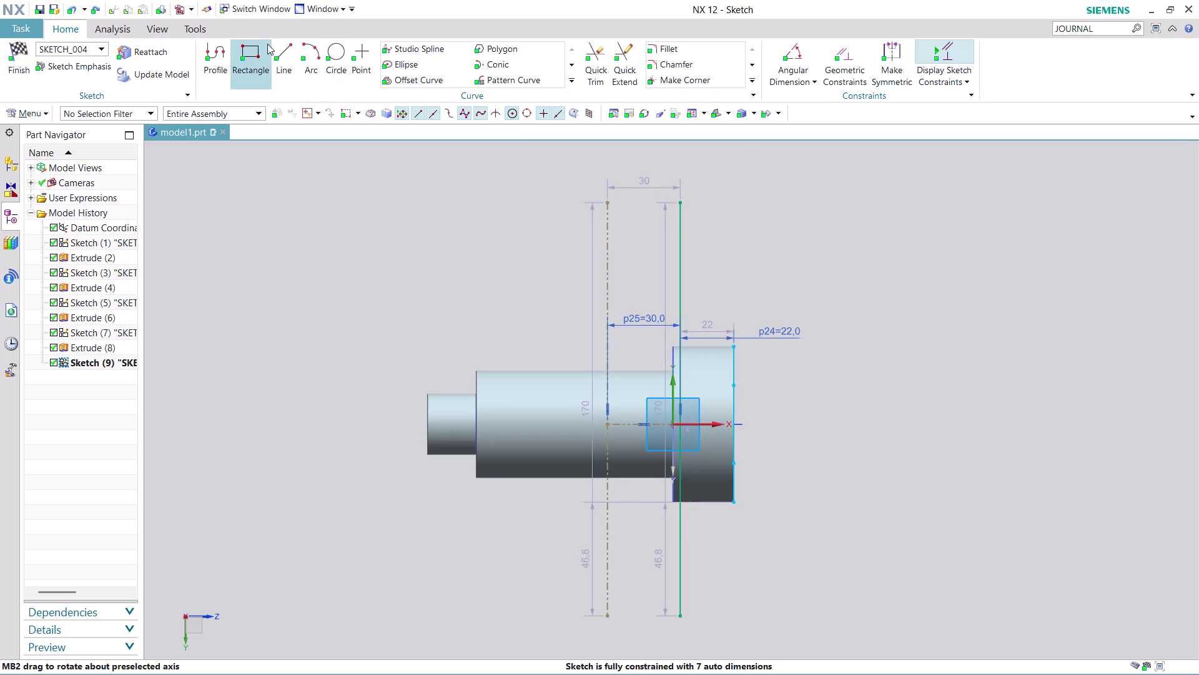
click(284, 53)
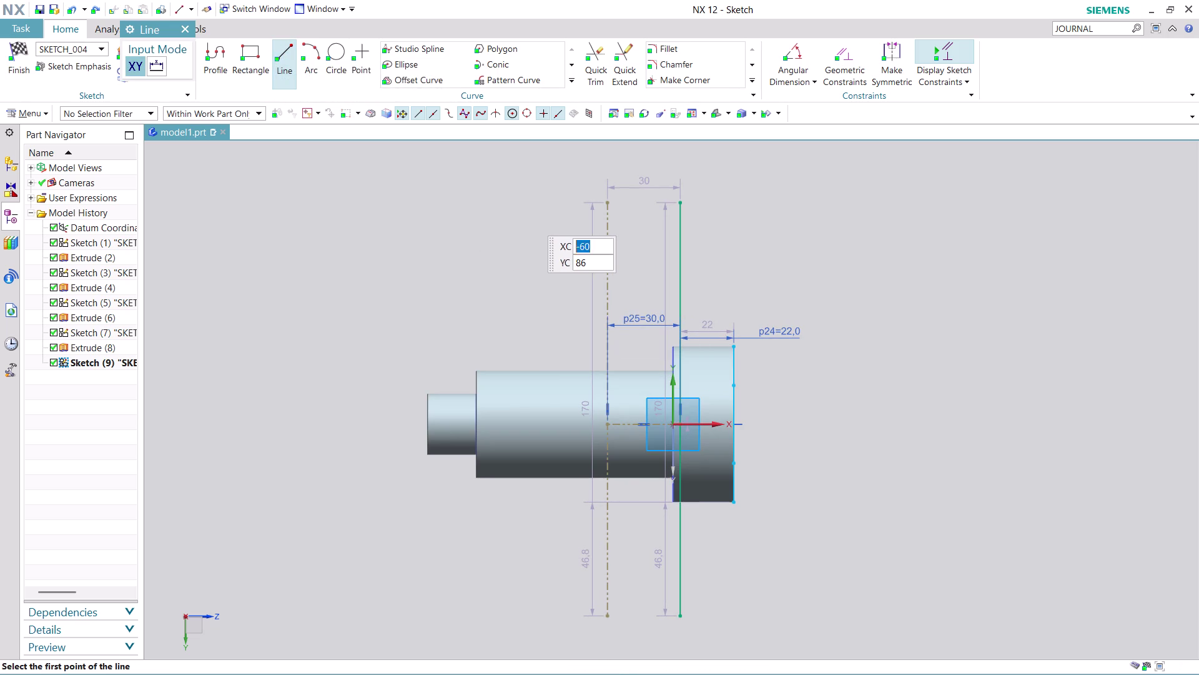
Draw an inclined line across the shaft from top to bottom.
click(548, 212)
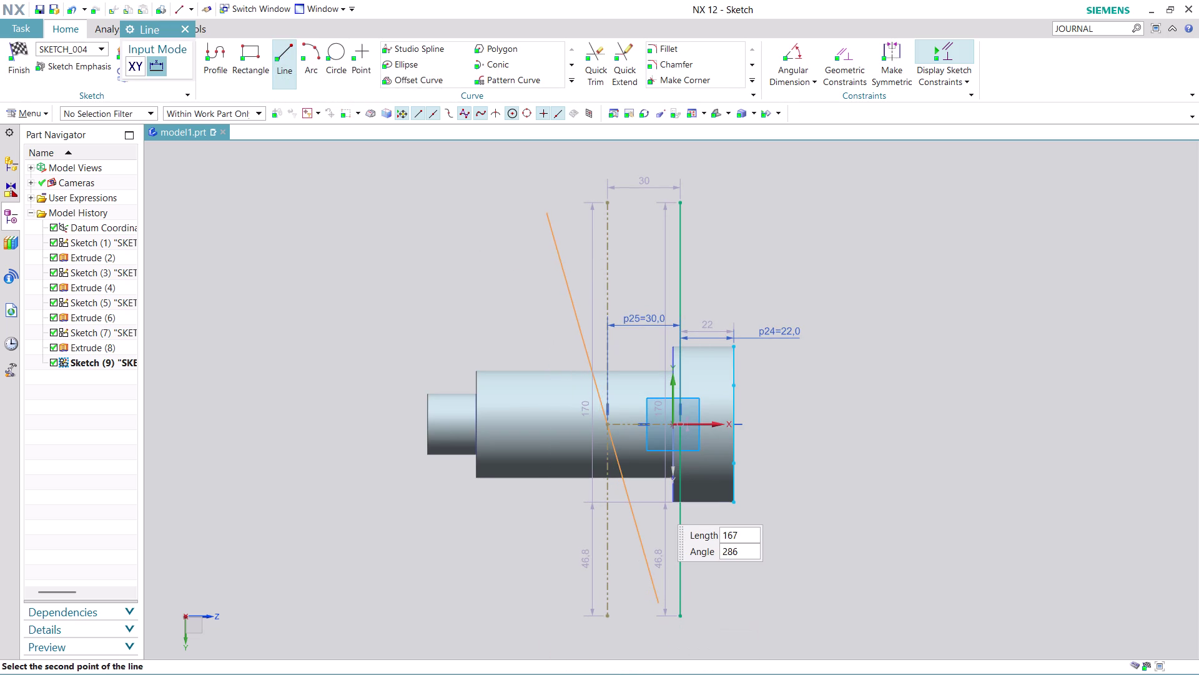
click(672, 638)
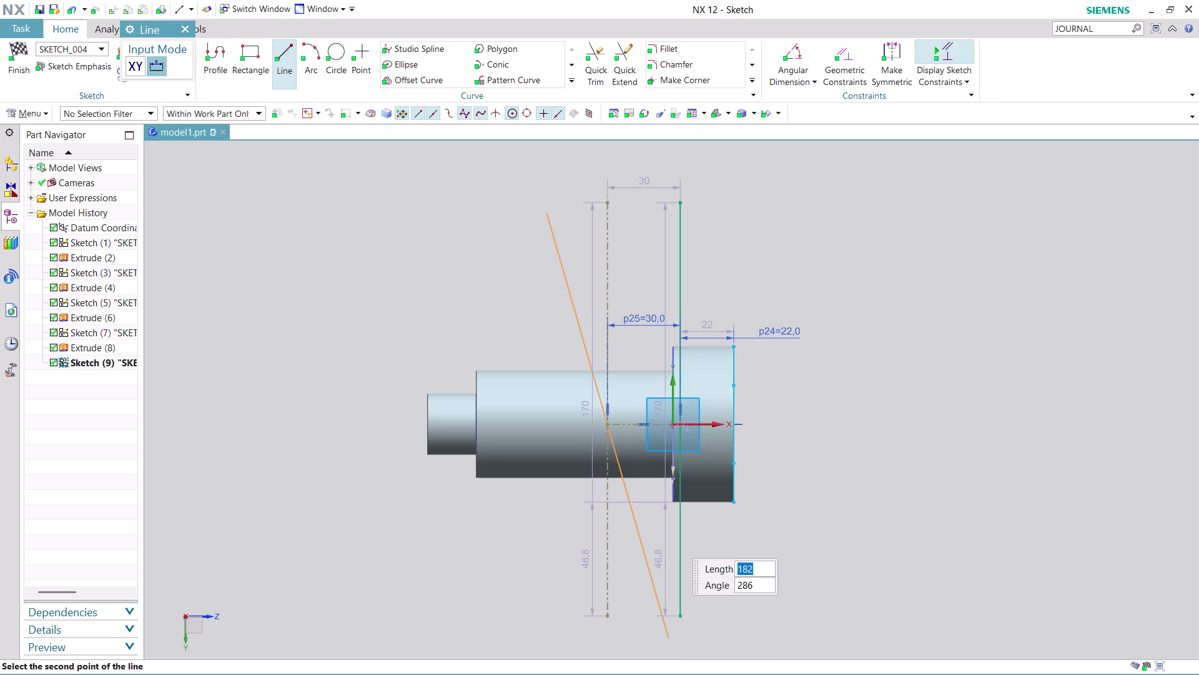
key(Escape)
key(Escape)
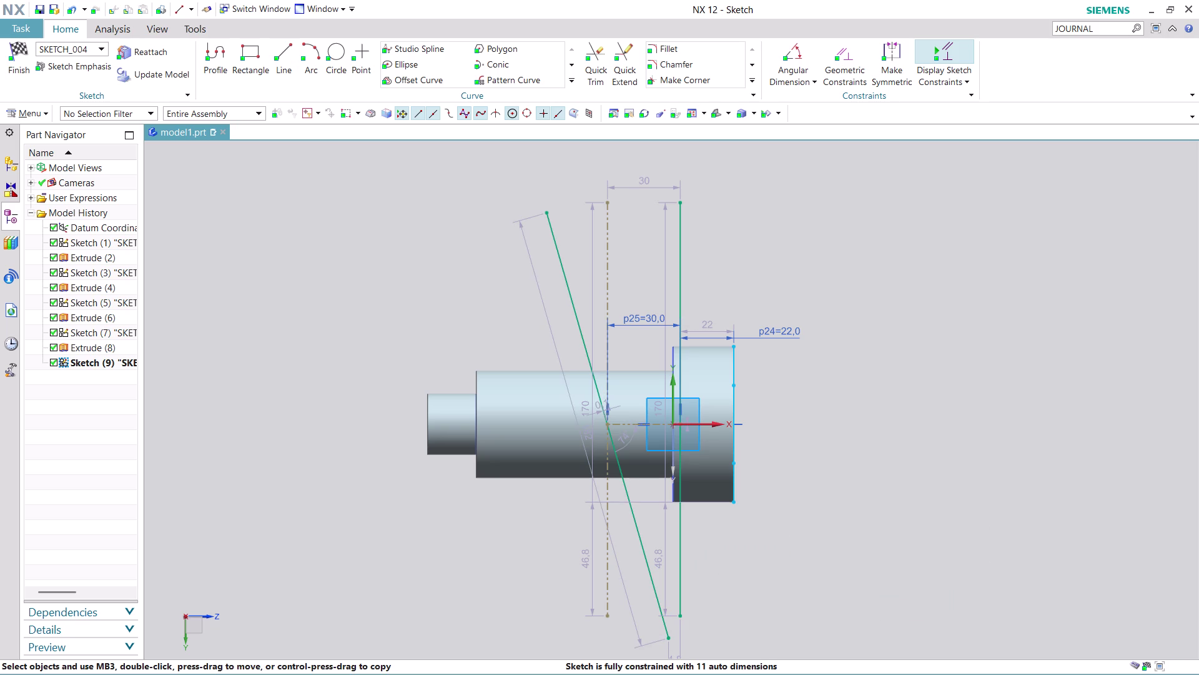
scroll(up, 3)
scroll(down, 3)
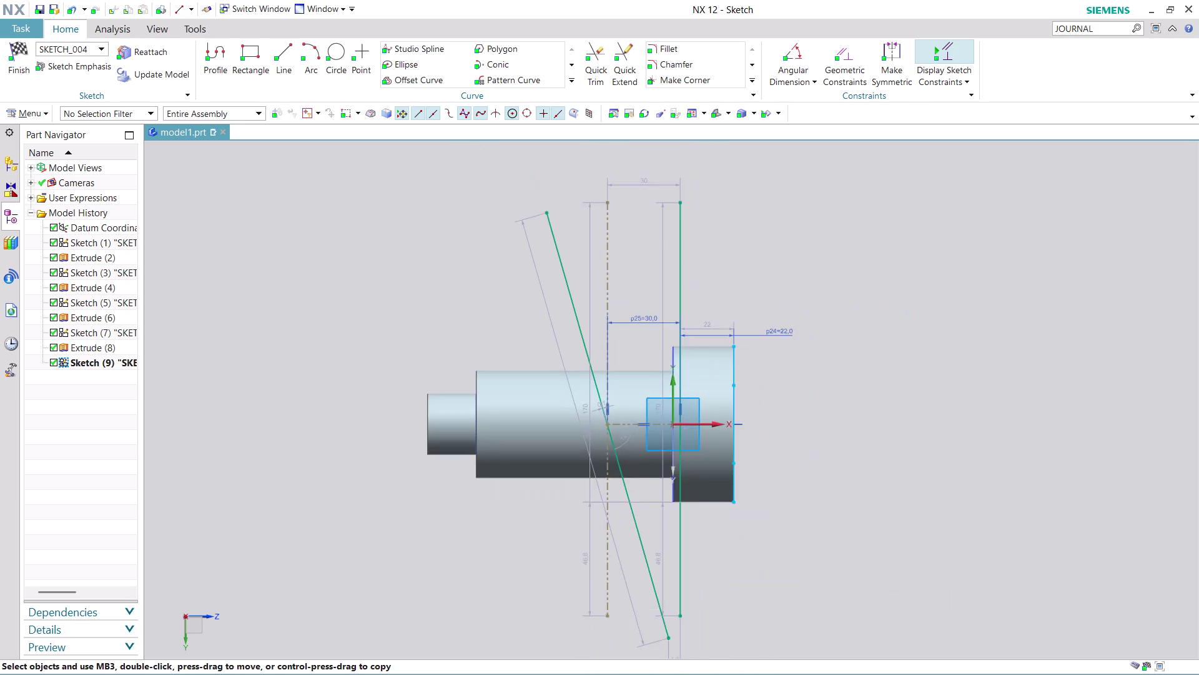
scroll(down, 3)
scroll(up, 3)
Add a 10 degree angular dimension between the centre line and the inclined line.
click(798, 55)
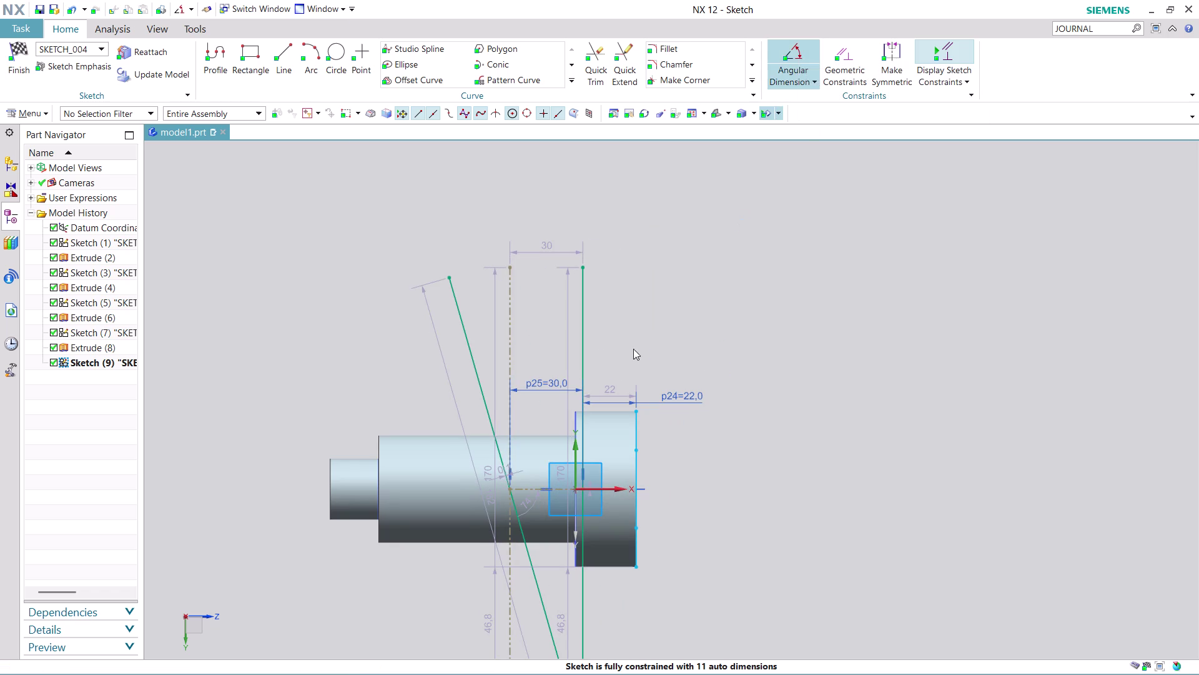
click(465, 344)
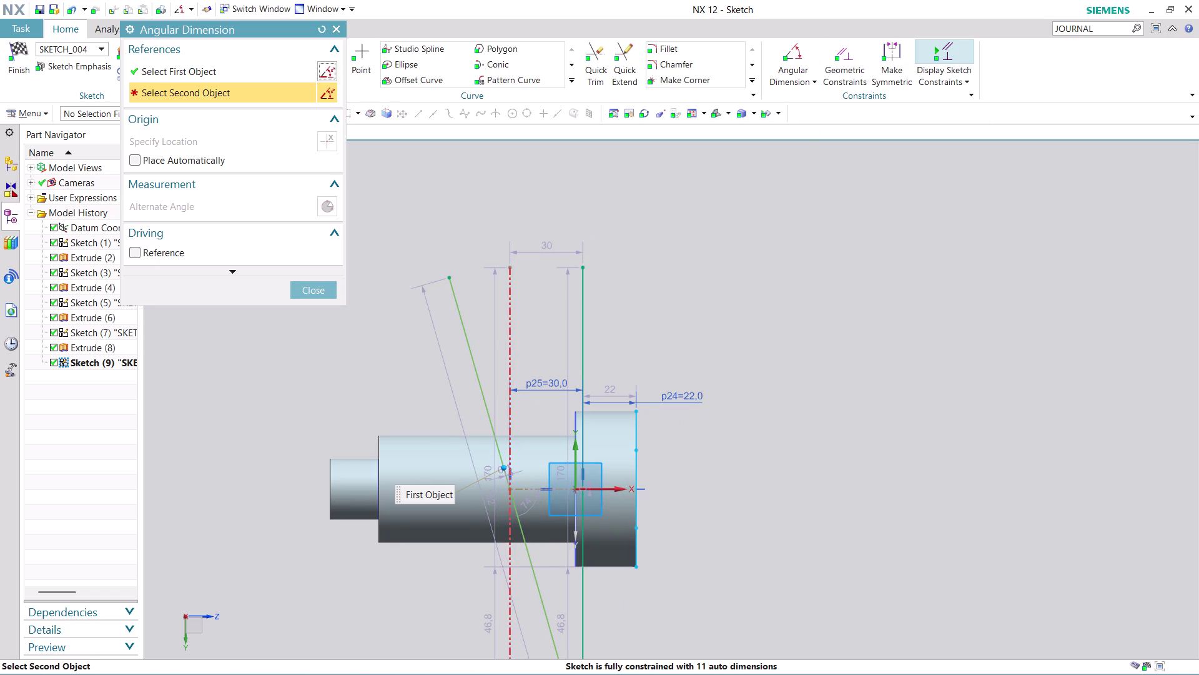
click(509, 329)
click(487, 313)
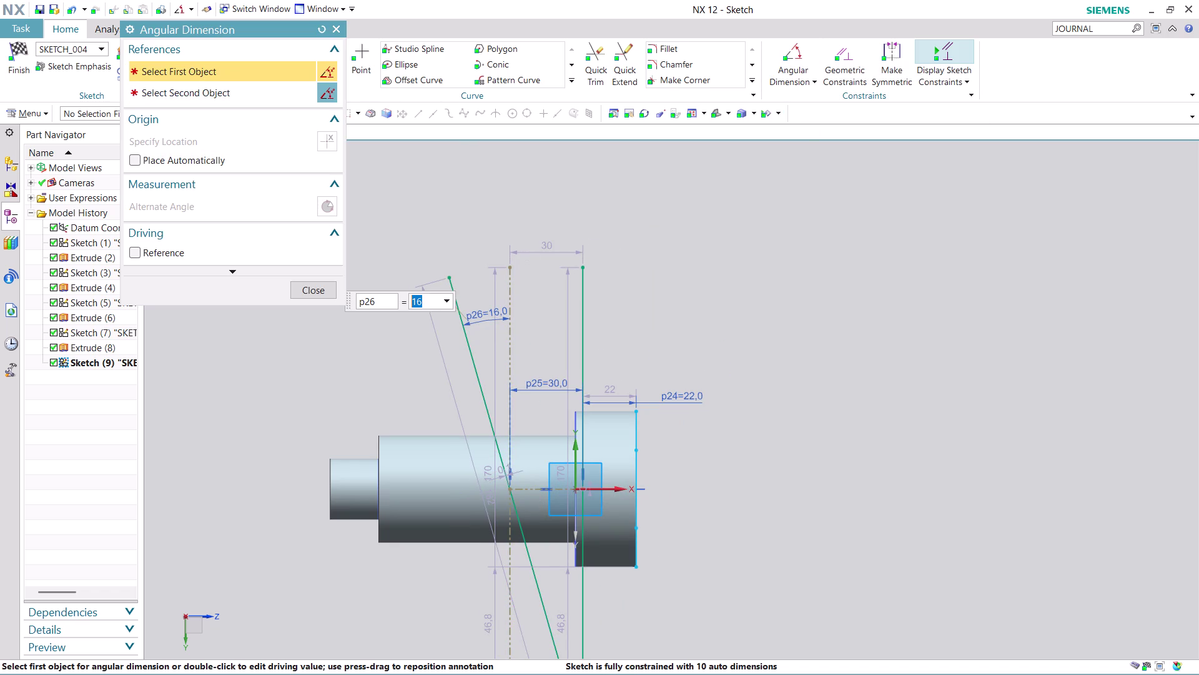
text(1)
text(0)
key(Return)
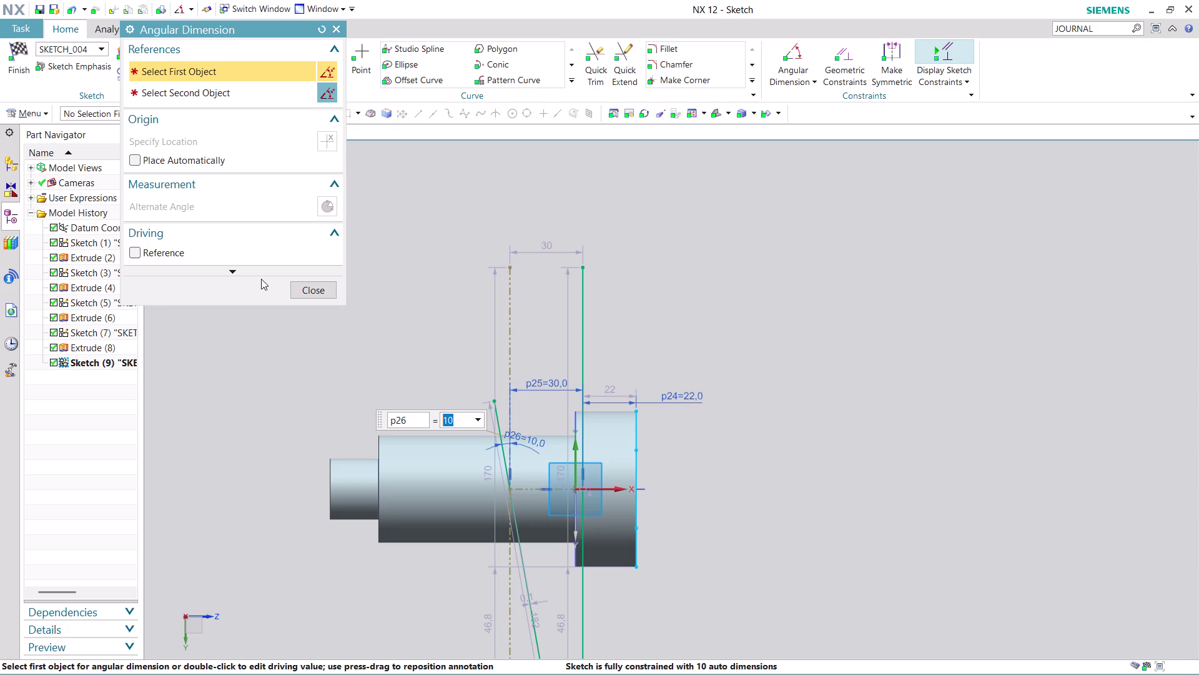
click(310, 290)
scroll(down, 3)
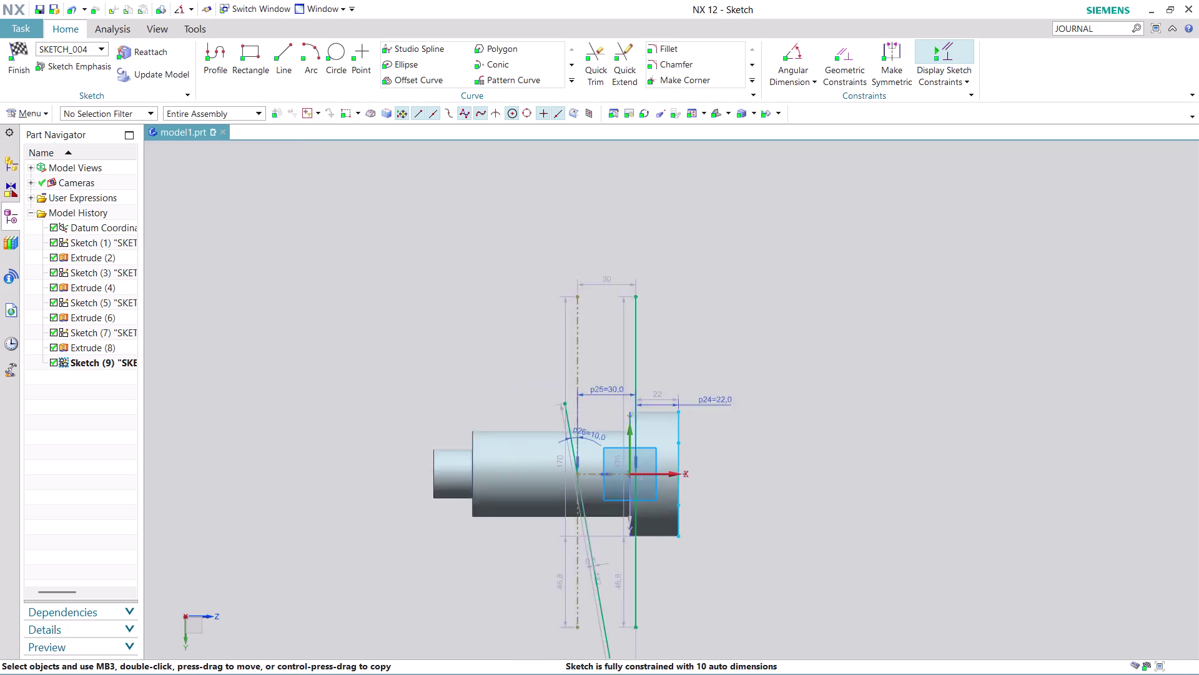
Choose options from the context menu of the line's angle dimension.
scroll(down, 3)
scroll(up, 3)
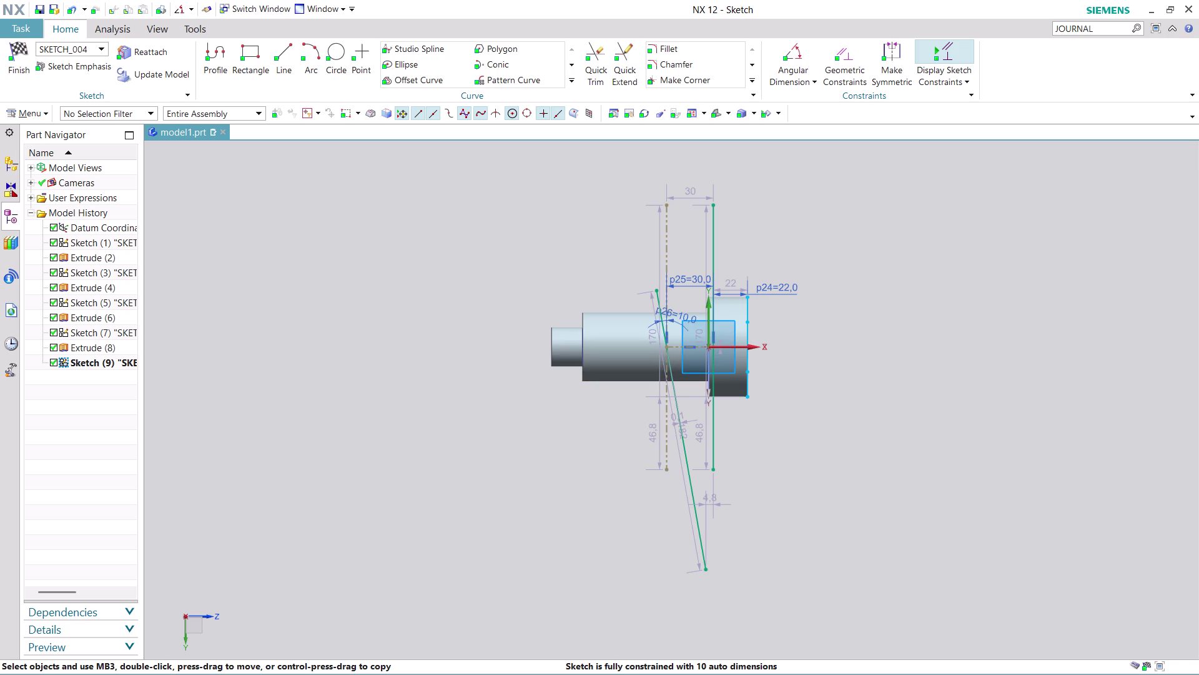
right_click(689, 499)
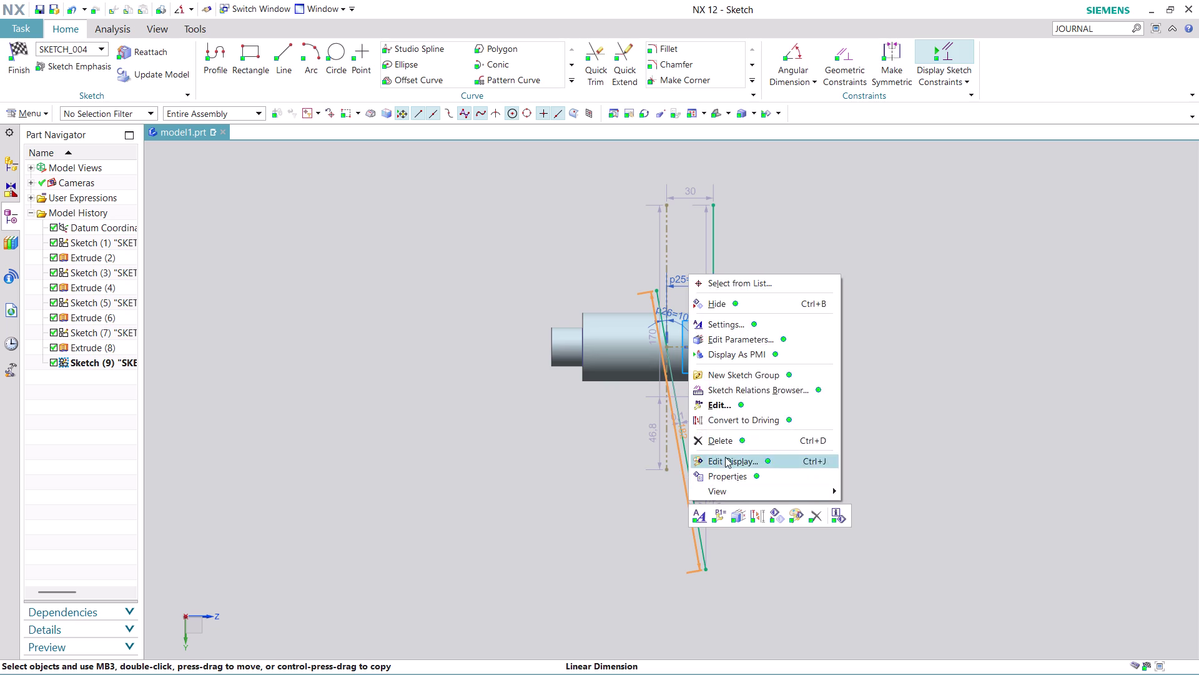
click(738, 443)
click(594, 372)
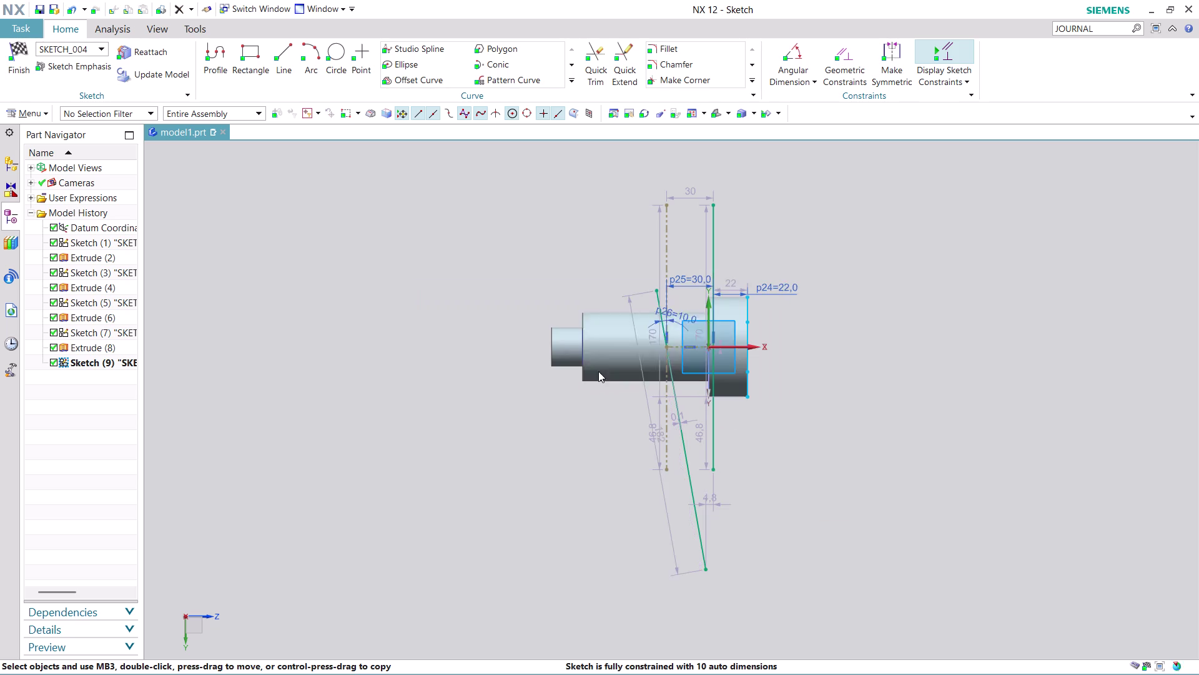
scroll(down, 3)
scroll(up, 3)
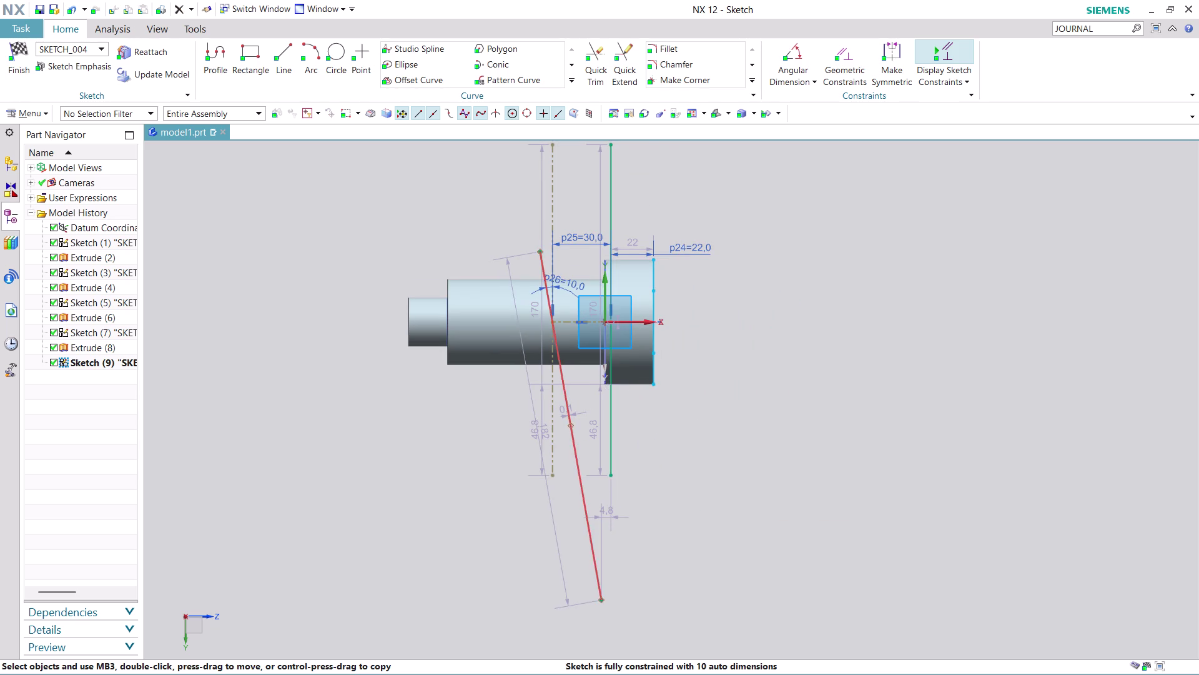
Delete the inclined line from the sketch through its context menu.
right_click(581, 469)
click(616, 411)
scroll(down, 3)
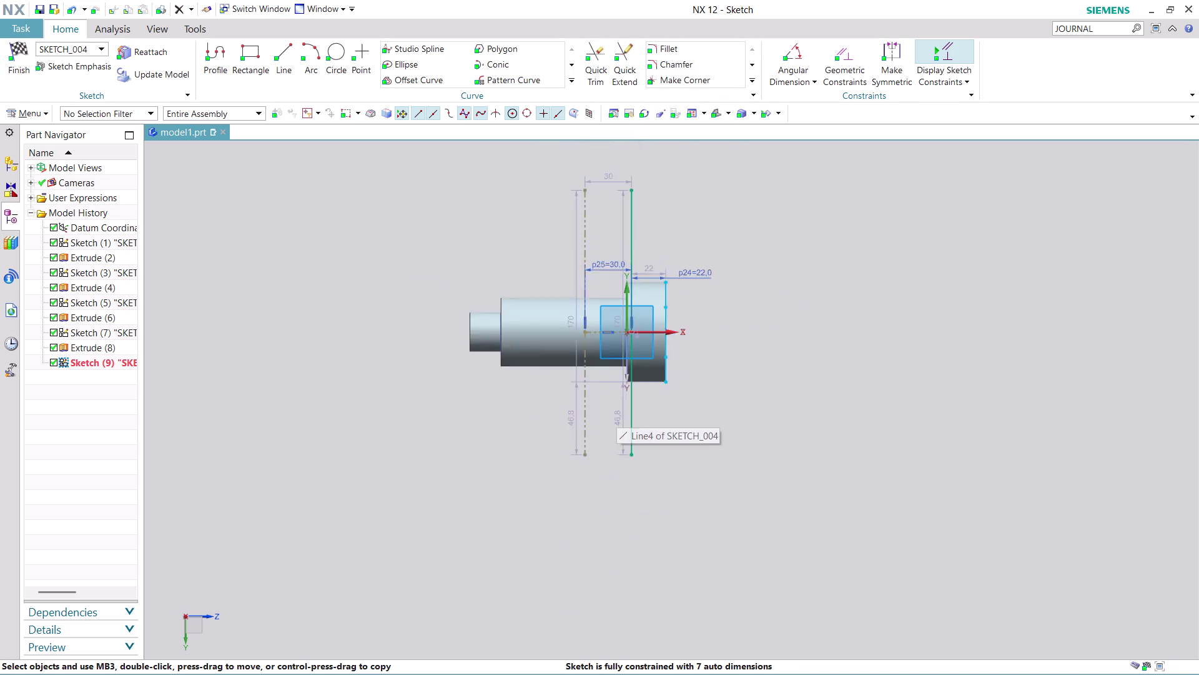
scroll(down, 3)
scroll(up, 3)
scroll(up, 3)
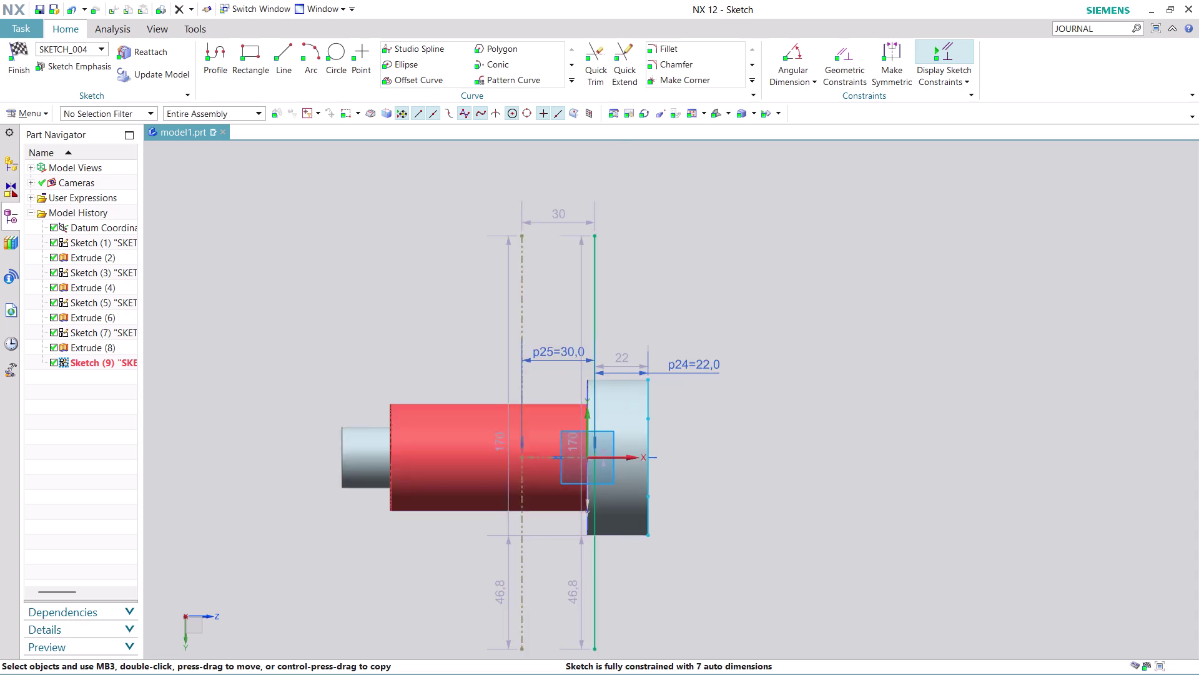
scroll(up, 3)
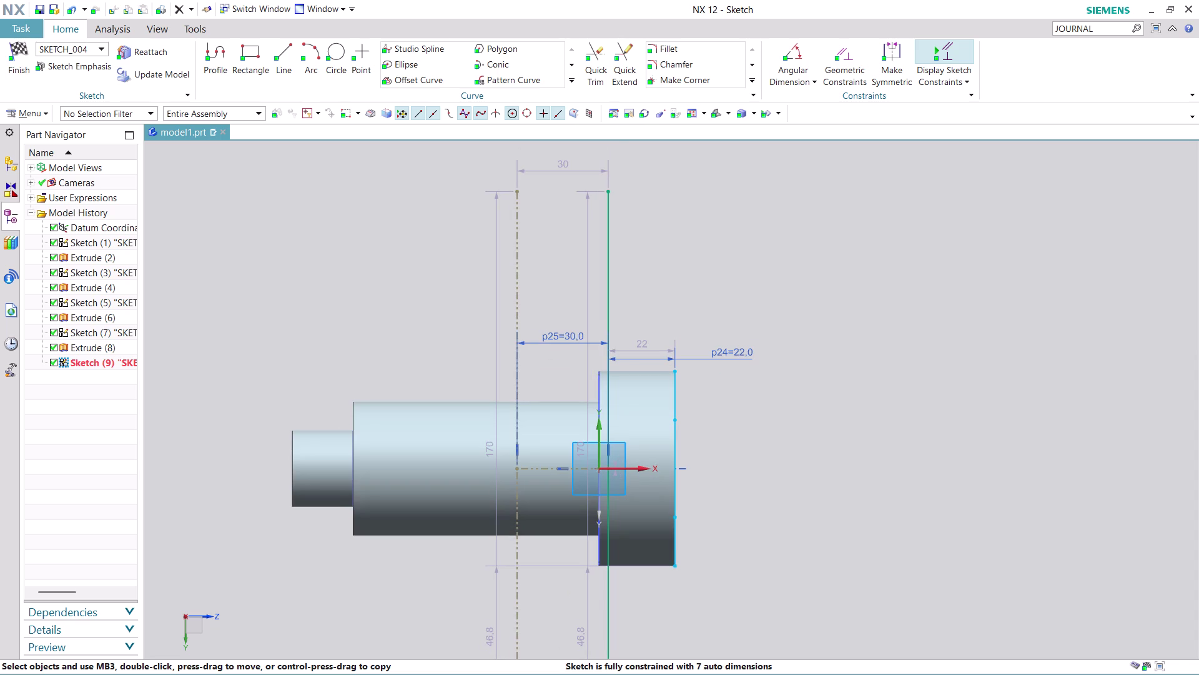